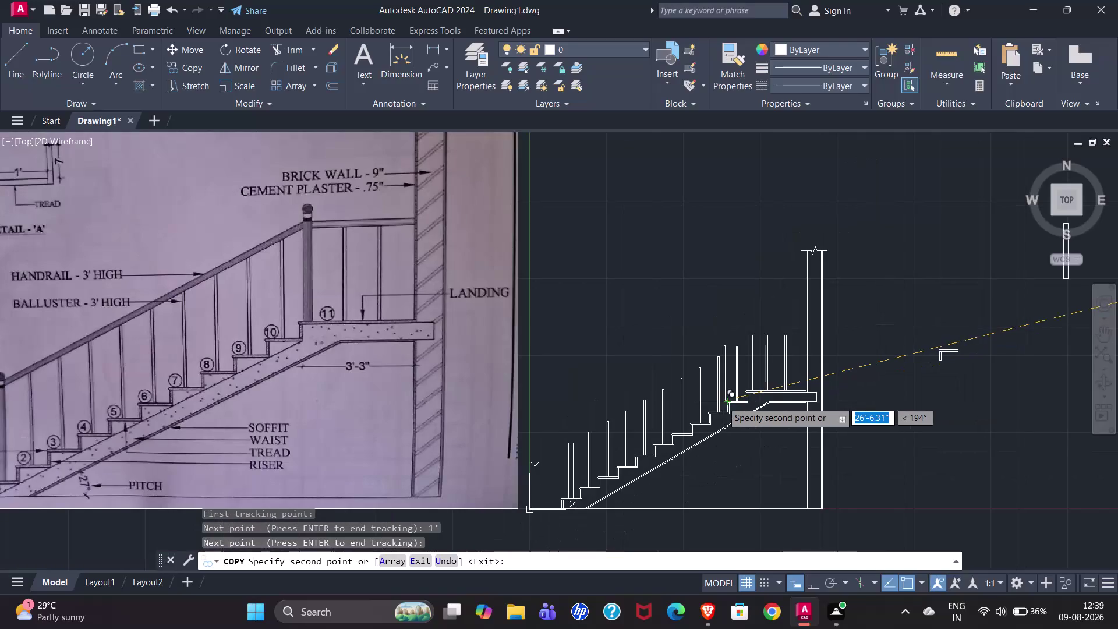
Cancel the unfinished copy and erase the first group of stray pieces right of the stairs.
key(Escape)
scroll(down, 3)
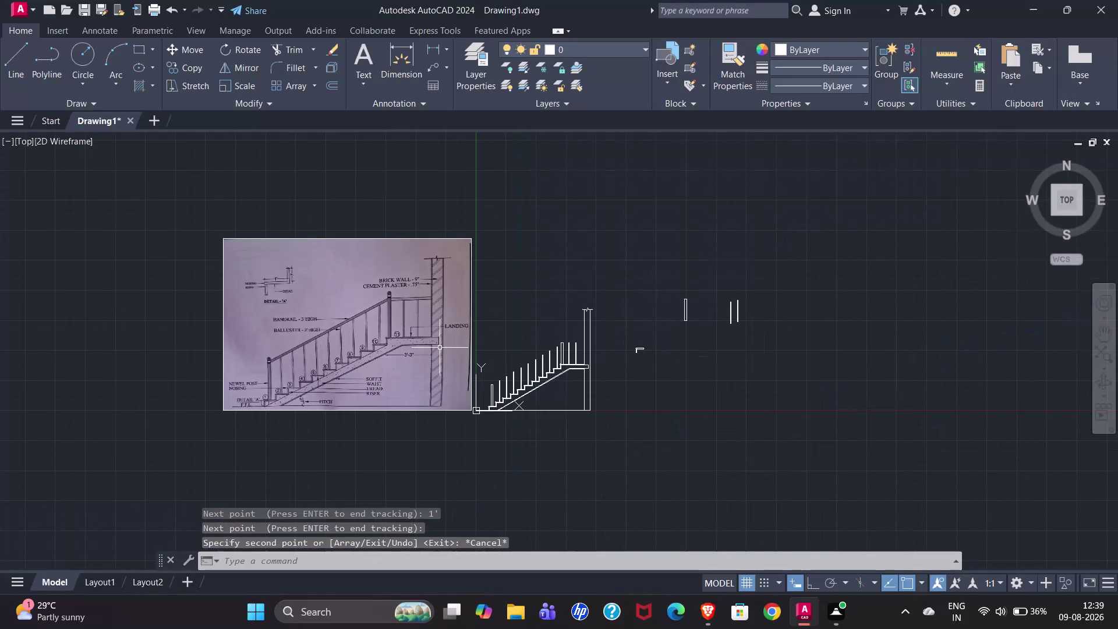
click(654, 244)
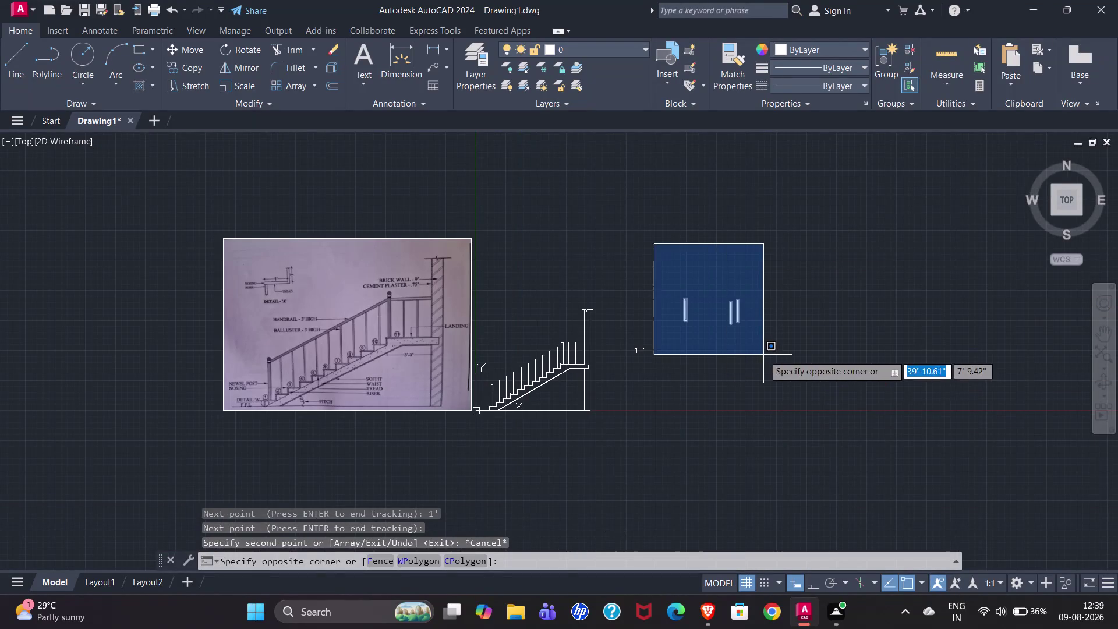
click(765, 361)
key(Delete)
Window-select and erase the remaining leftover objects beside the staircase.
click(627, 340)
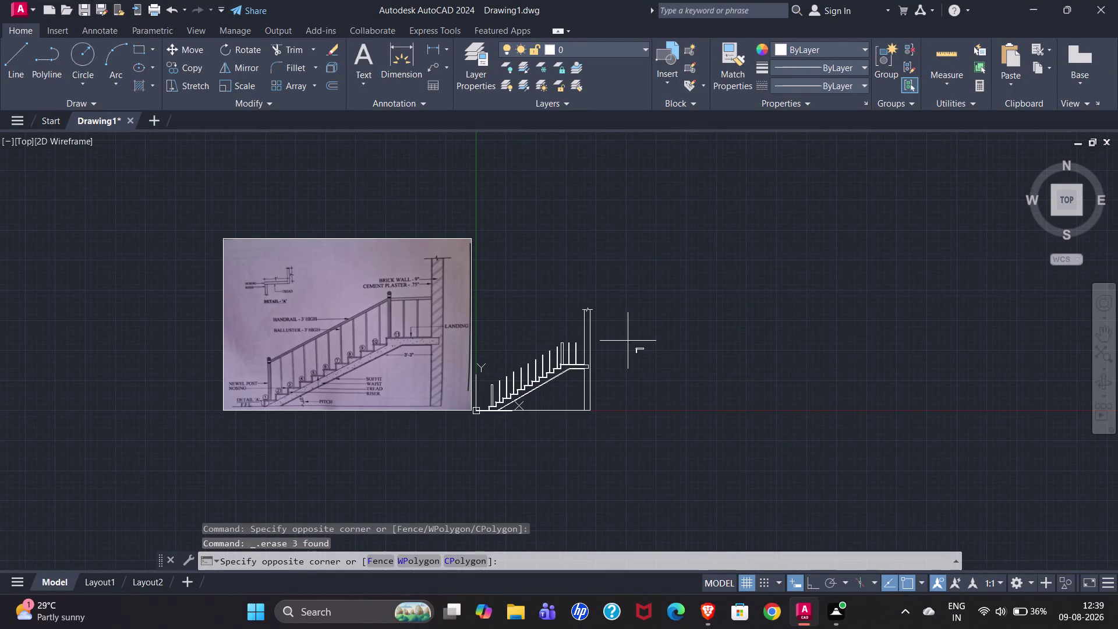
click(657, 369)
key(Delete)
scroll(up, 3)
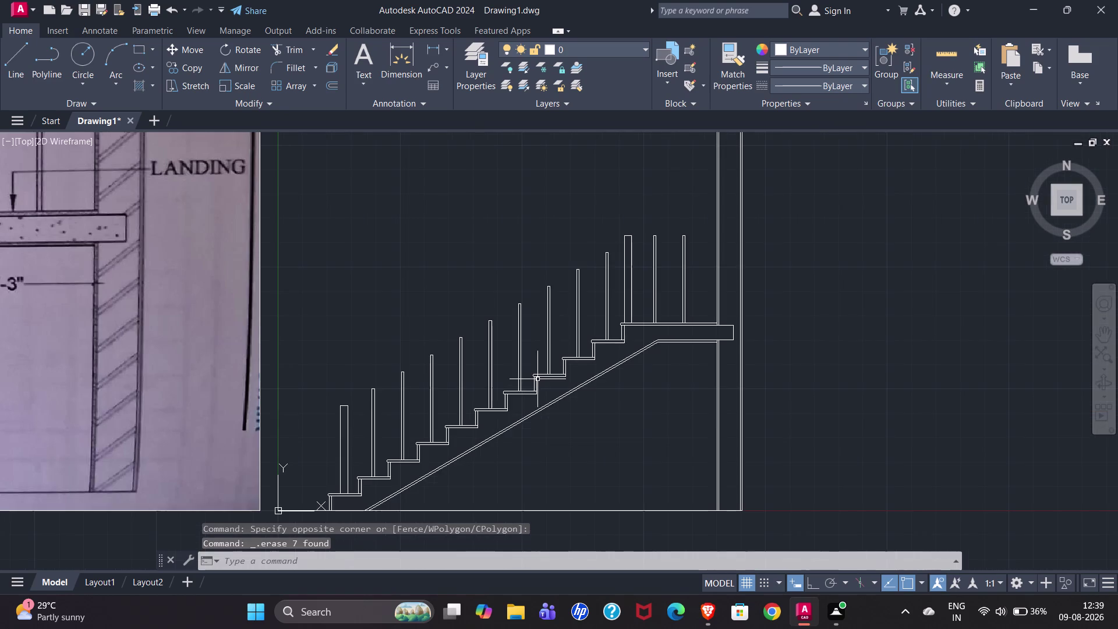
scroll(down, 3)
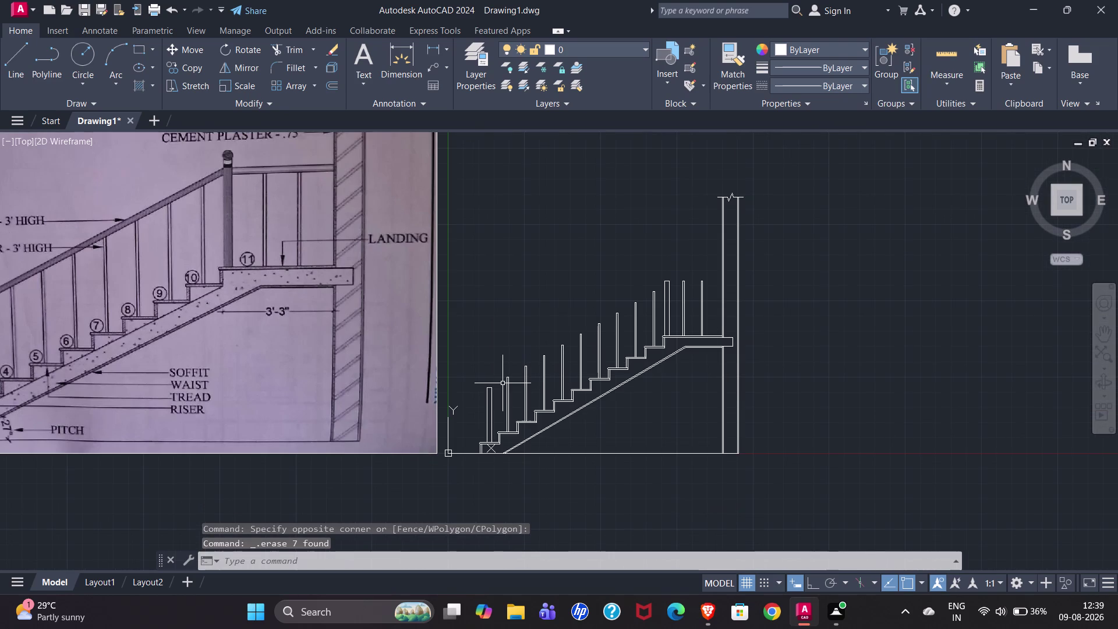
scroll(down, 3)
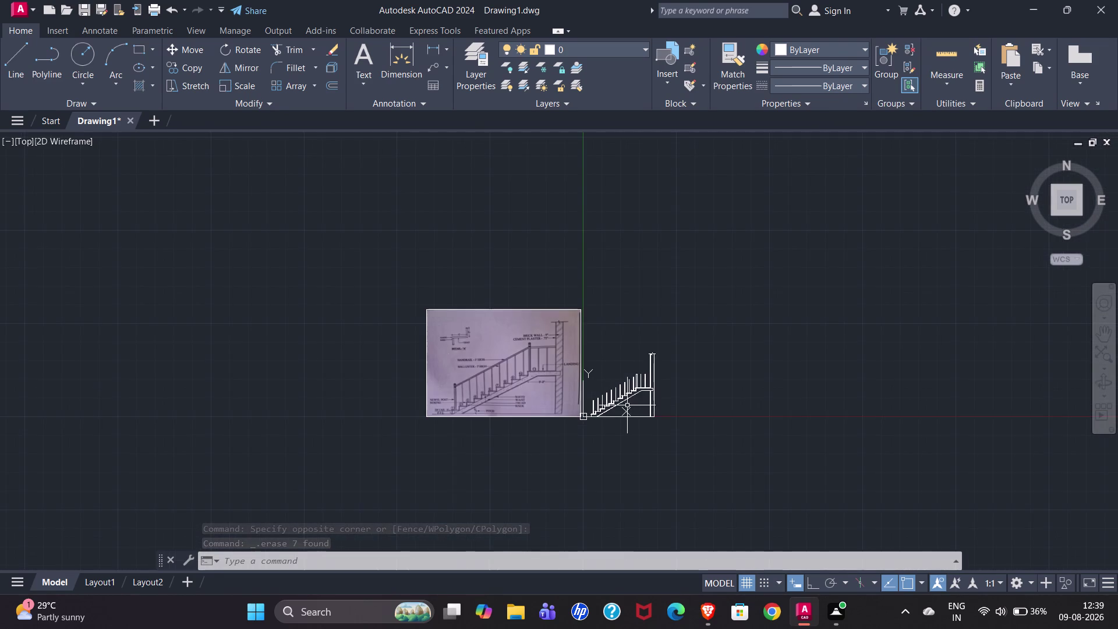
scroll(up, 3)
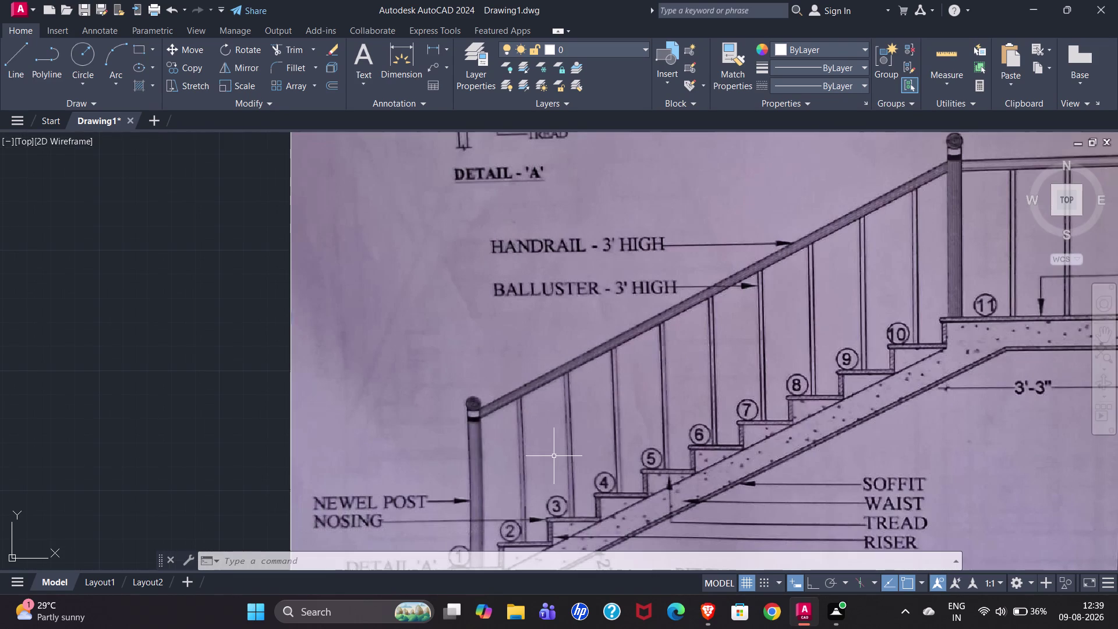
Start the Polyline command from the Draw panel.
click(40, 63)
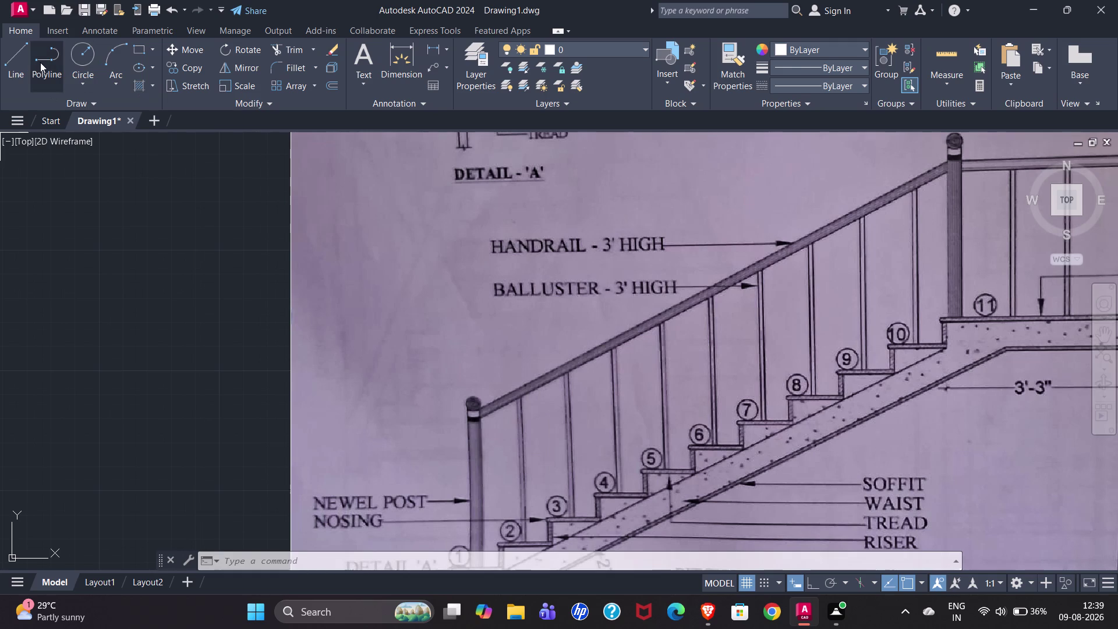
scroll(down, 3)
scroll(down, 3)
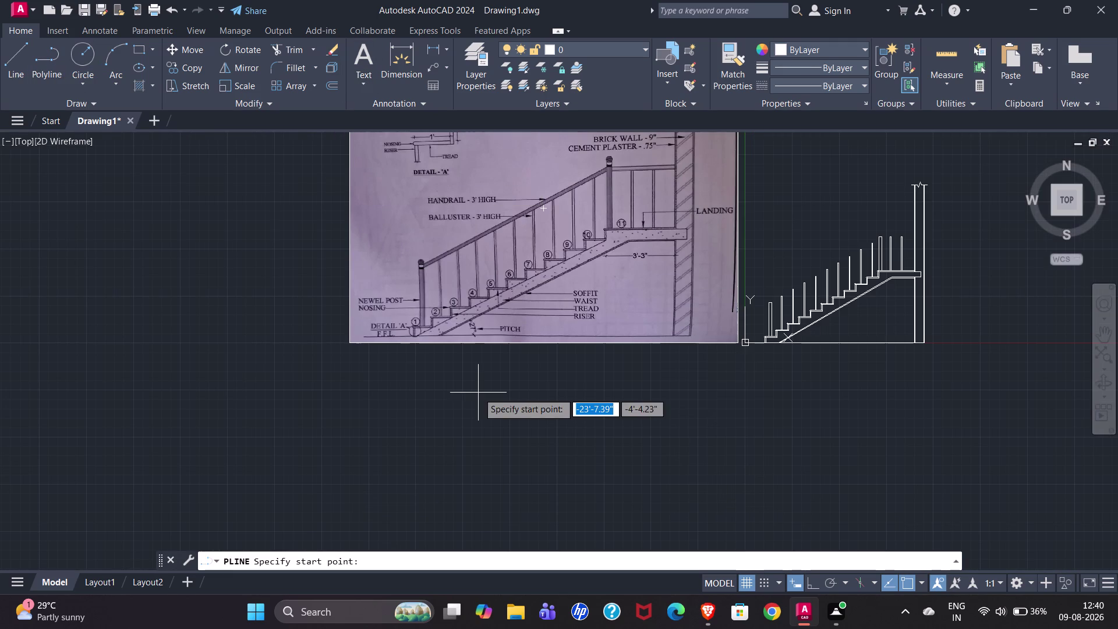
Cancel the stray dimension command and start DIMANGULAR by typing DAN.
scroll(down, 3)
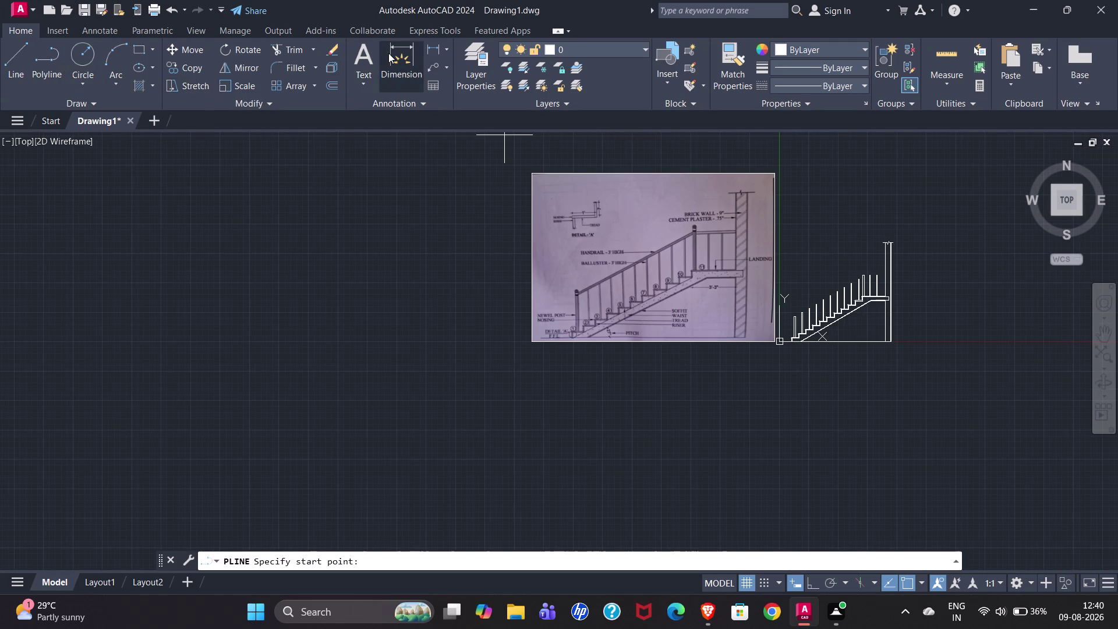
click(388, 53)
key(Escape)
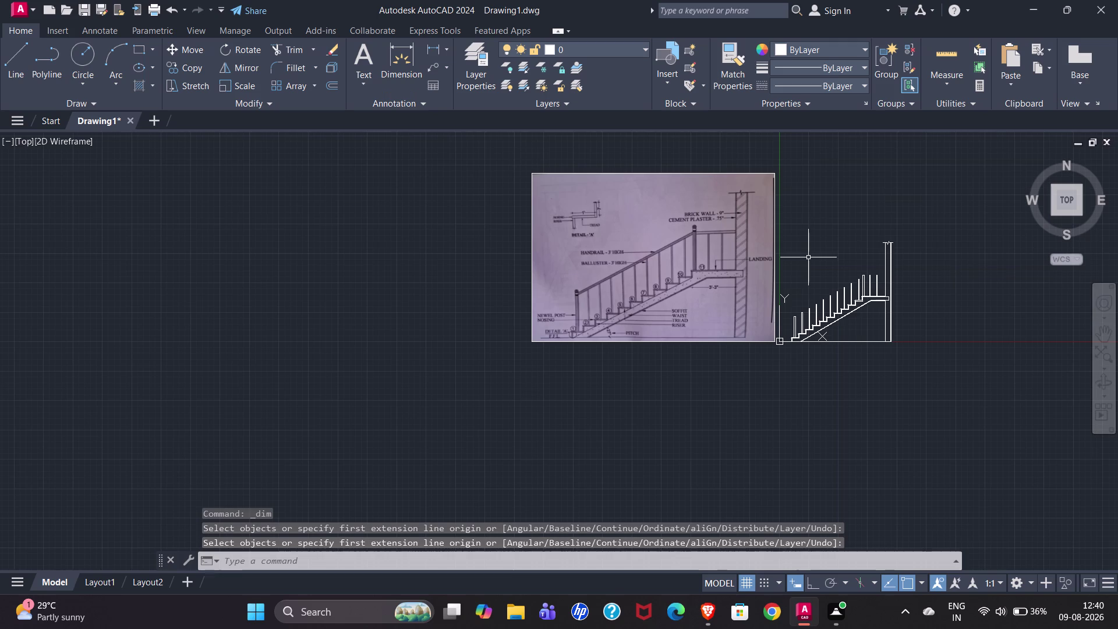
scroll(up, 3)
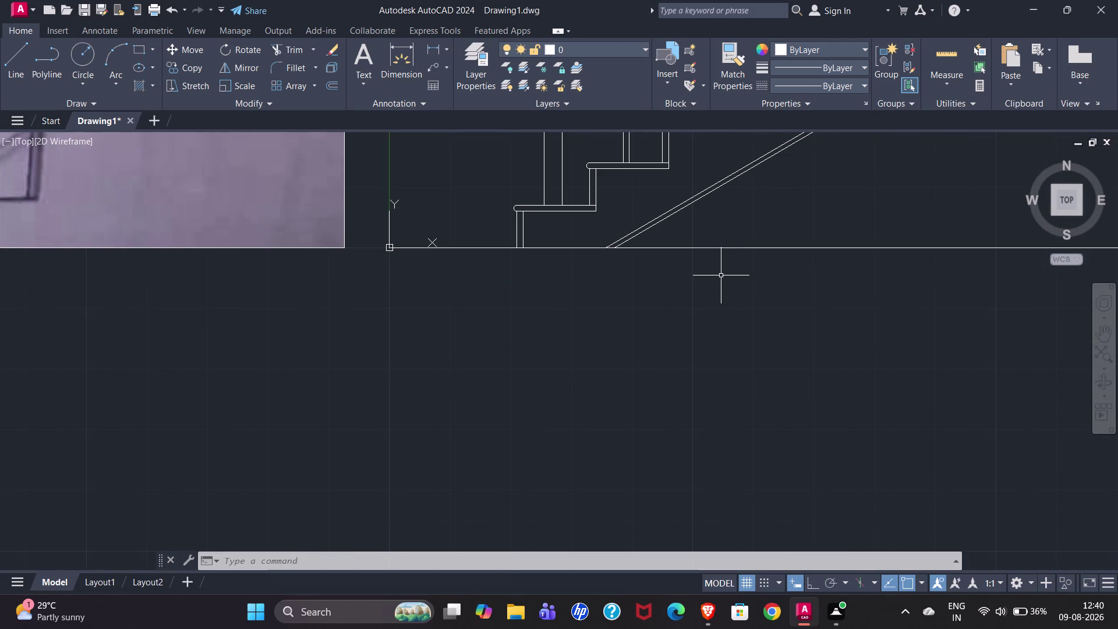
text(DAN)
key(Return)
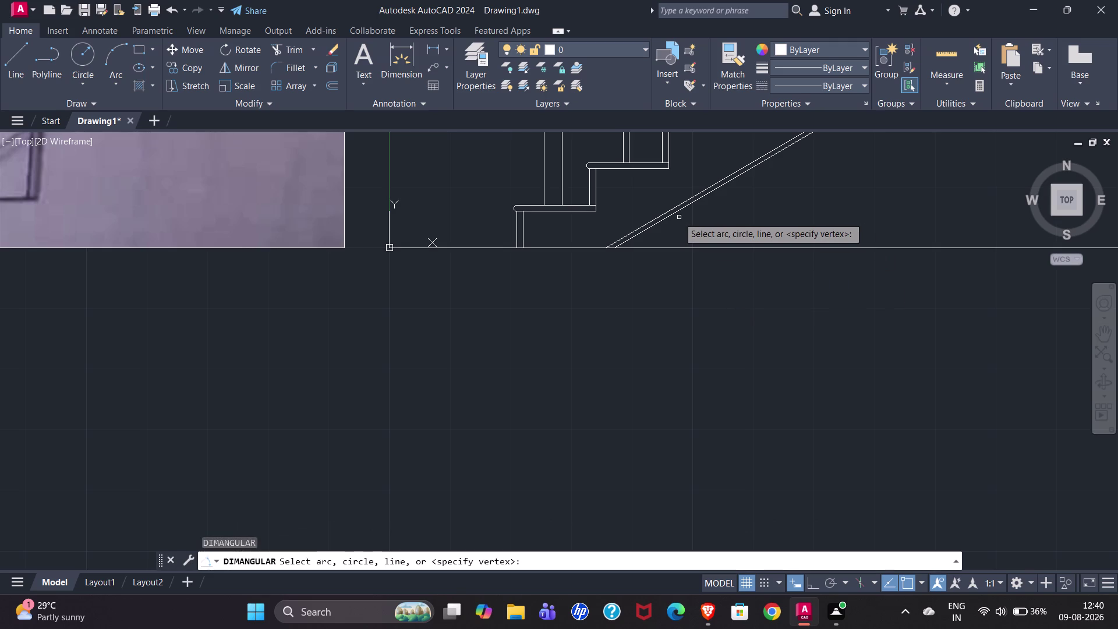
Pick the sloping soffit and floor lines and place the 30° angular dimension below the slope.
click(676, 213)
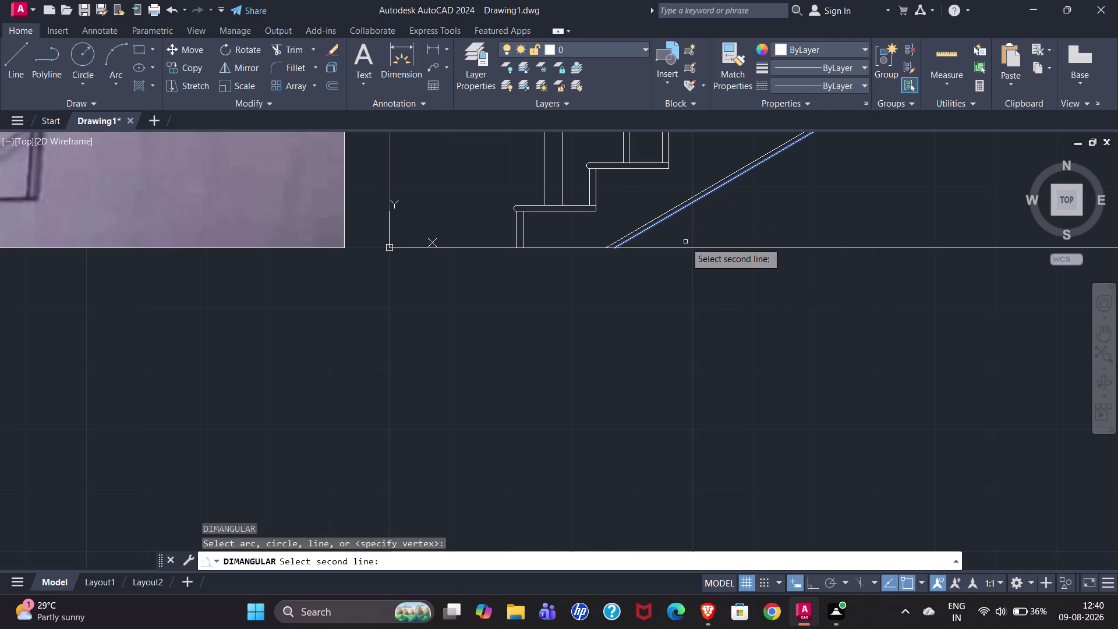
click(686, 249)
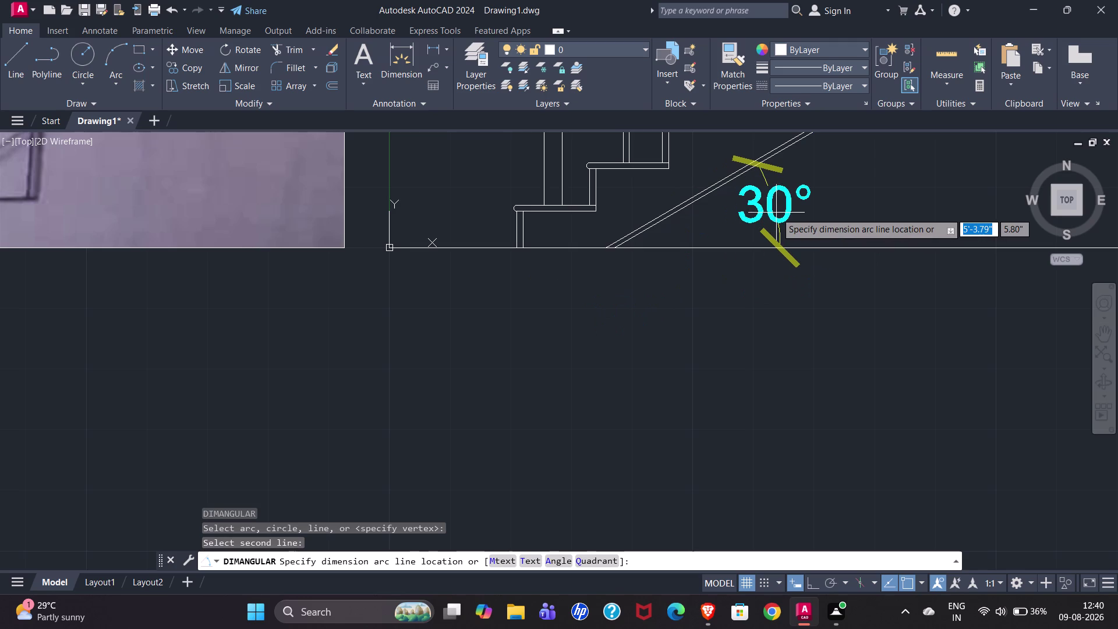
scroll(down, 3)
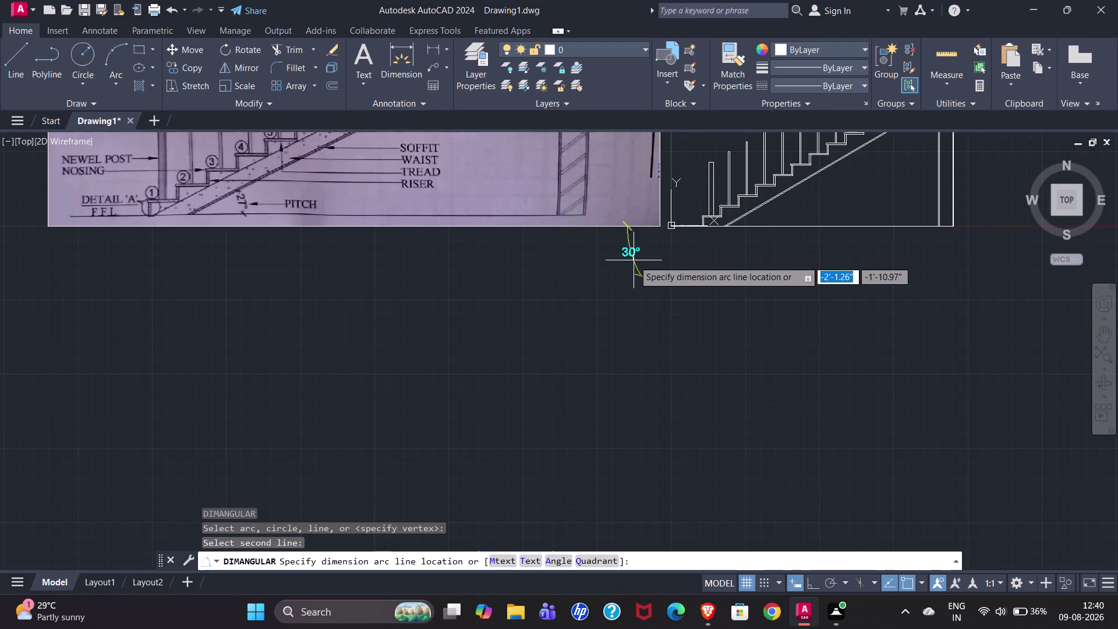
scroll(down, 3)
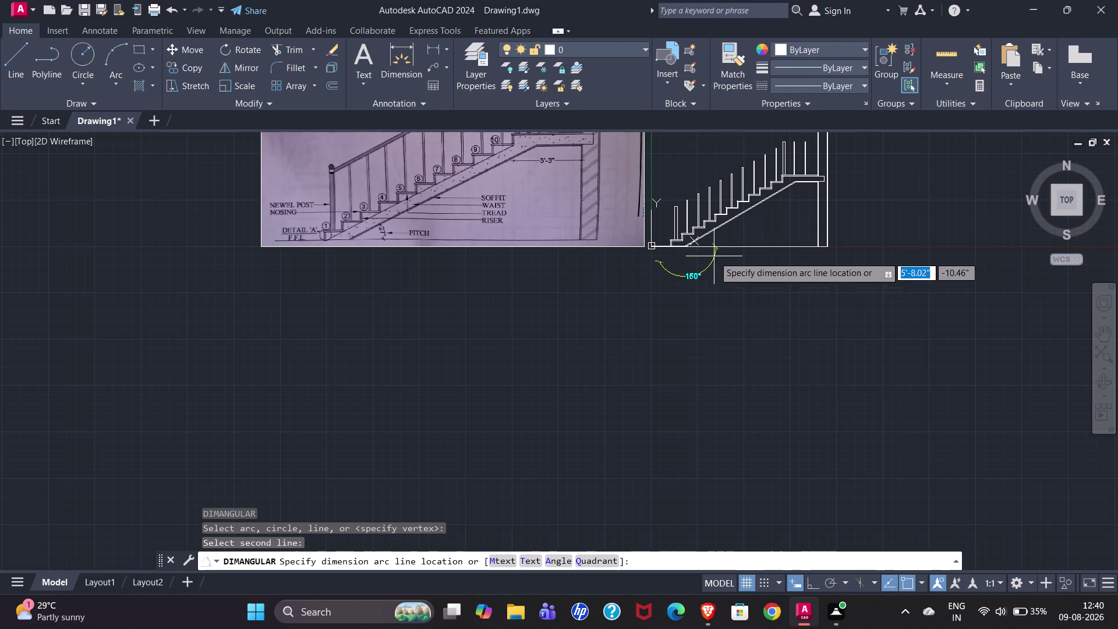
scroll(up, 3)
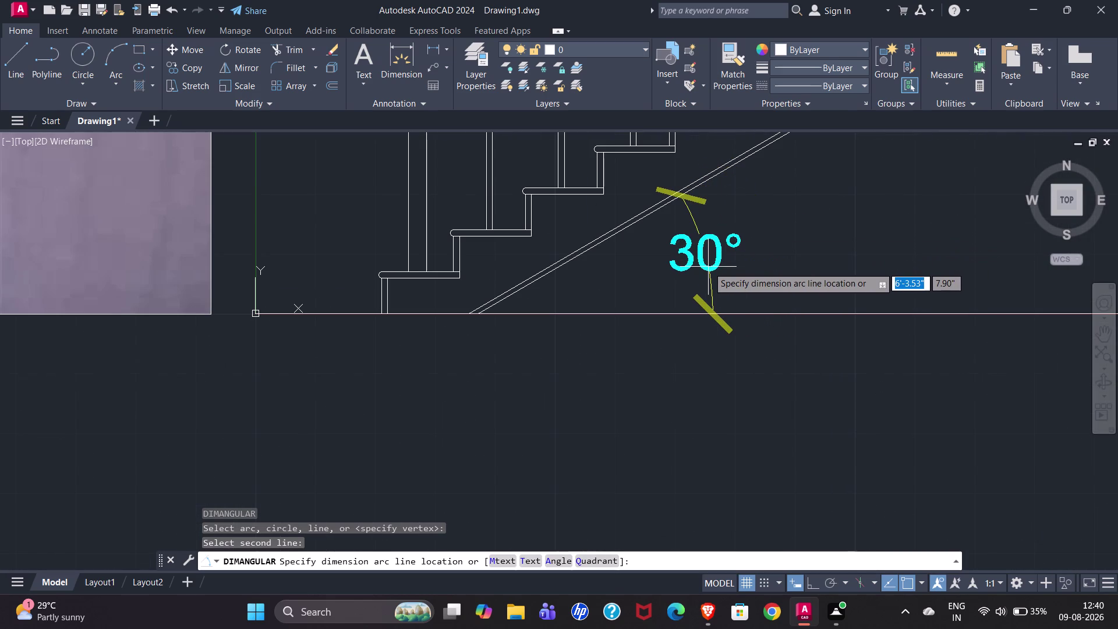
click(749, 252)
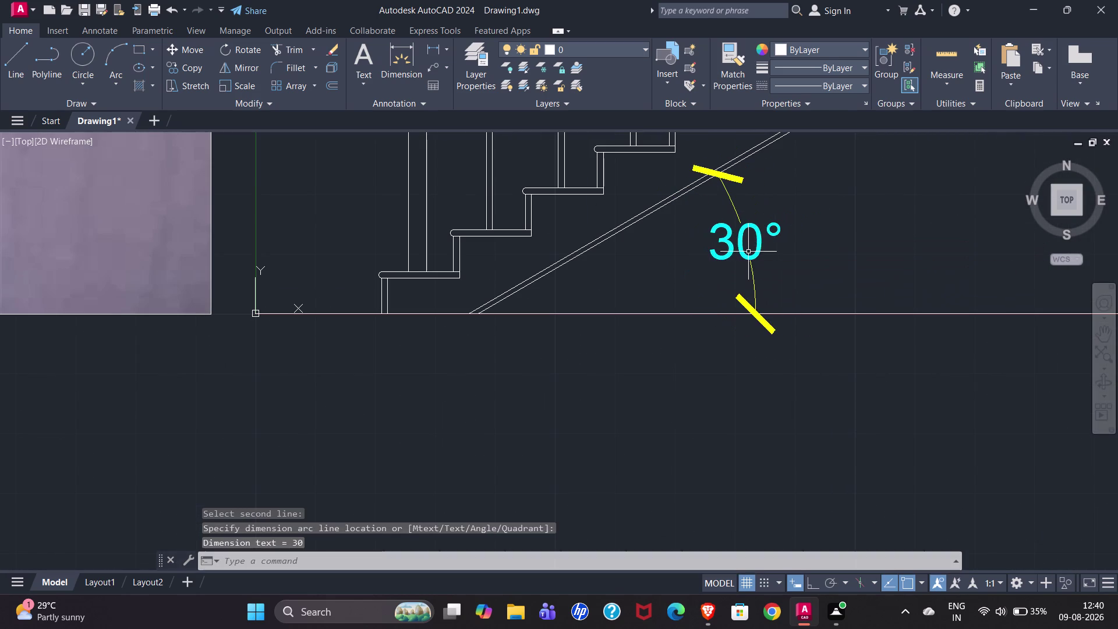
scroll(down, 3)
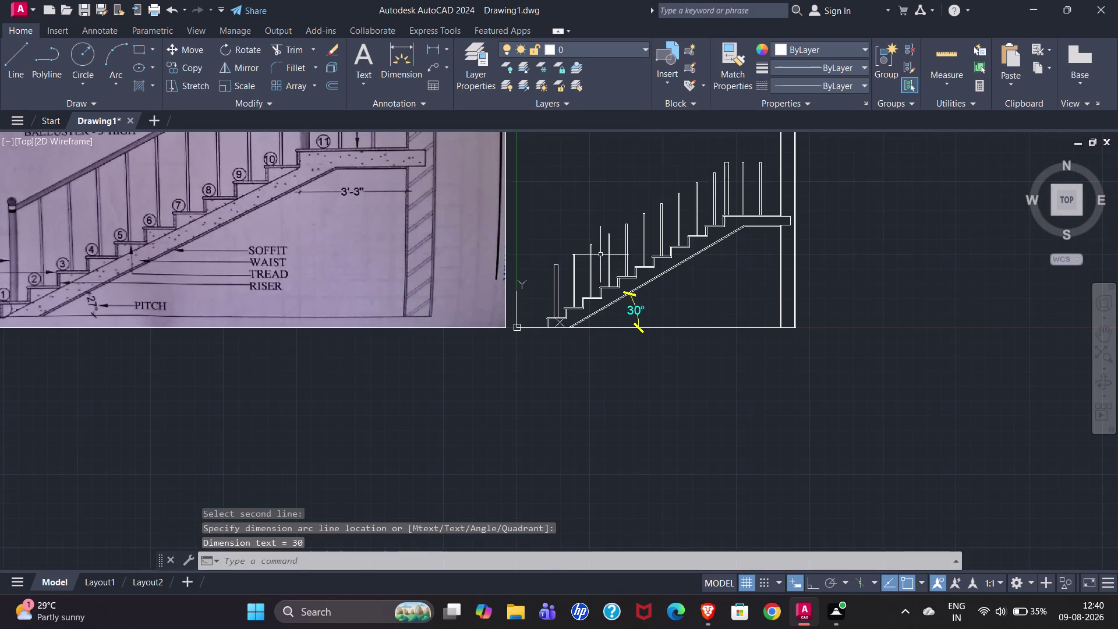
scroll(up, 3)
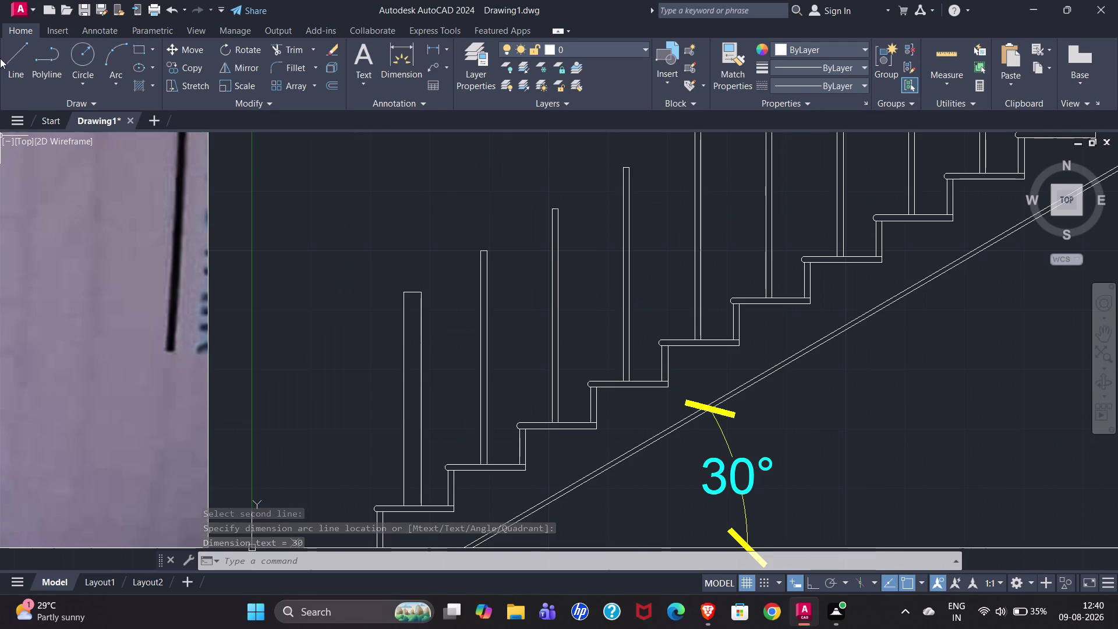
click(32, 60)
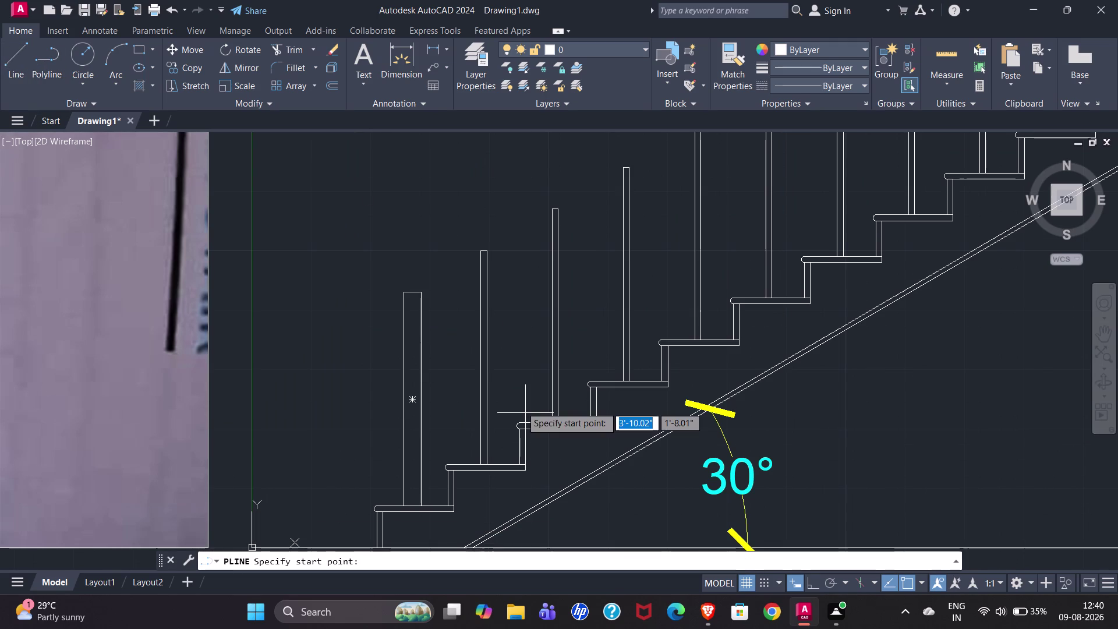
scroll(down, 3)
scroll(down, 3)
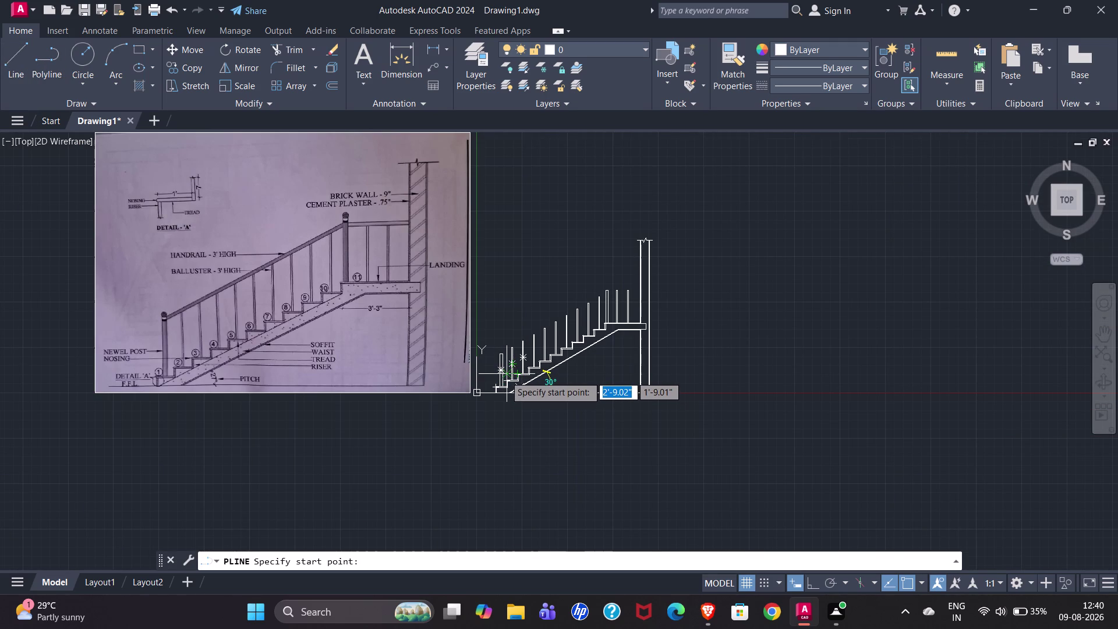
scroll(up, 3)
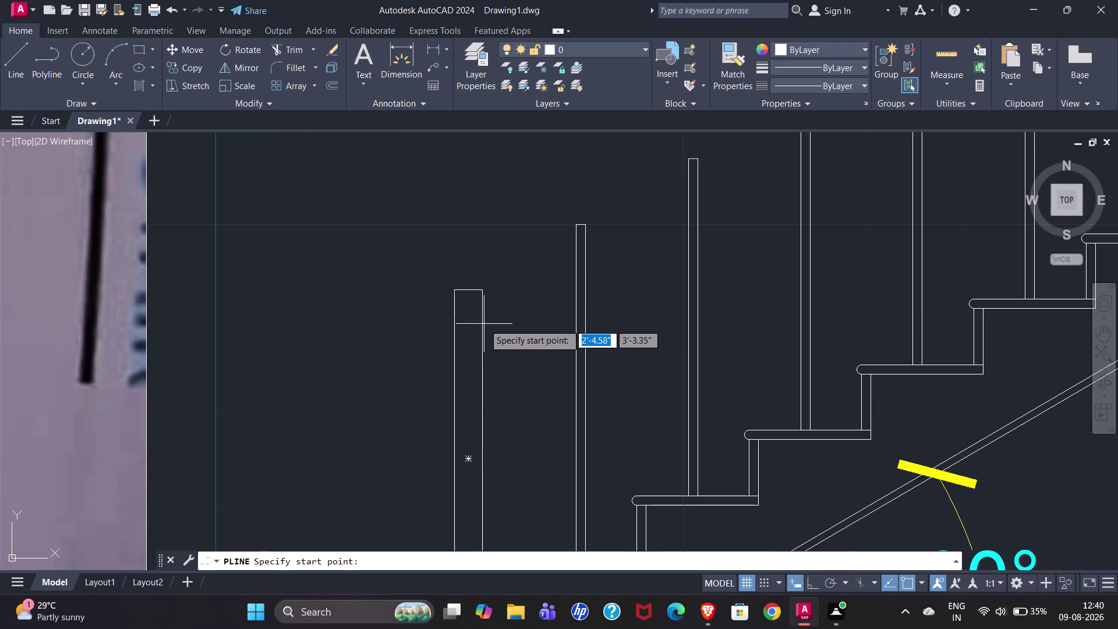
scroll(down, 3)
scroll(down, 3)
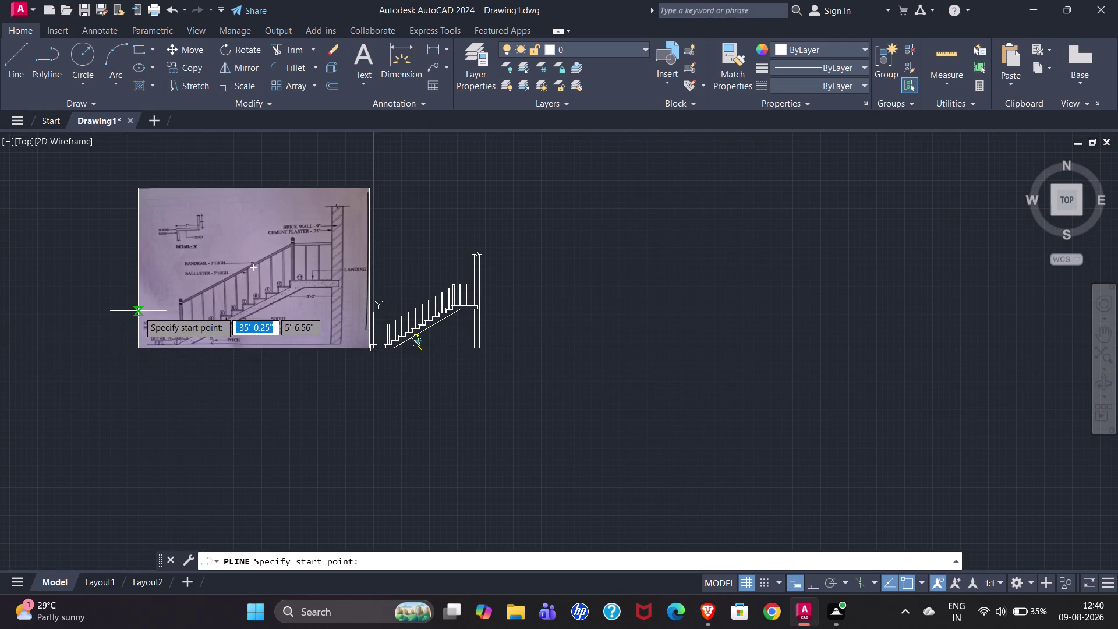
scroll(up, 3)
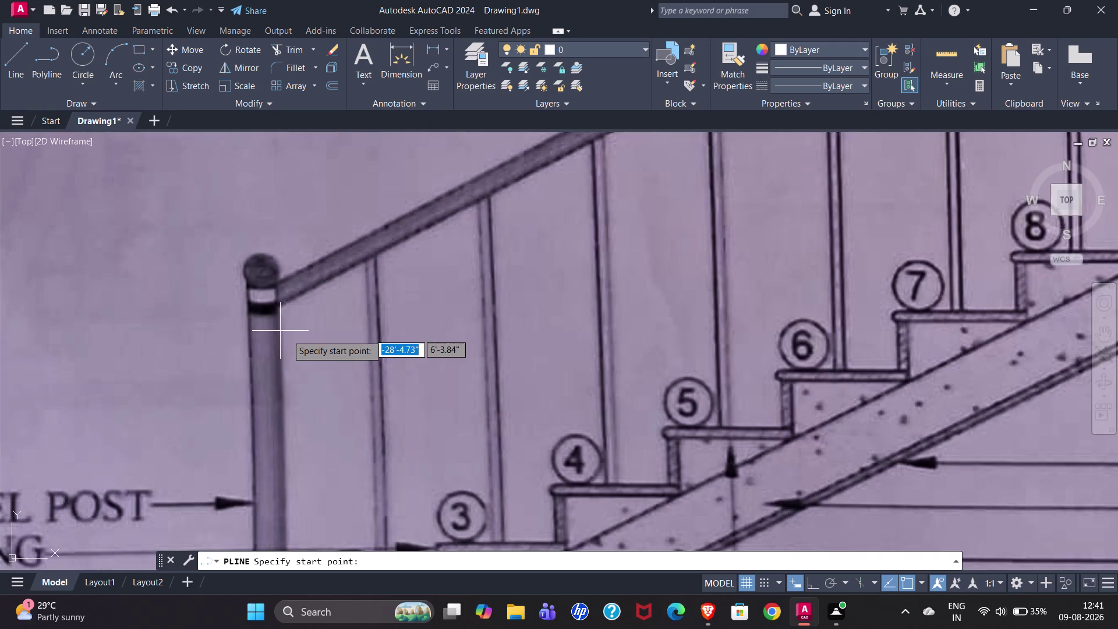
scroll(down, 3)
scroll(up, 3)
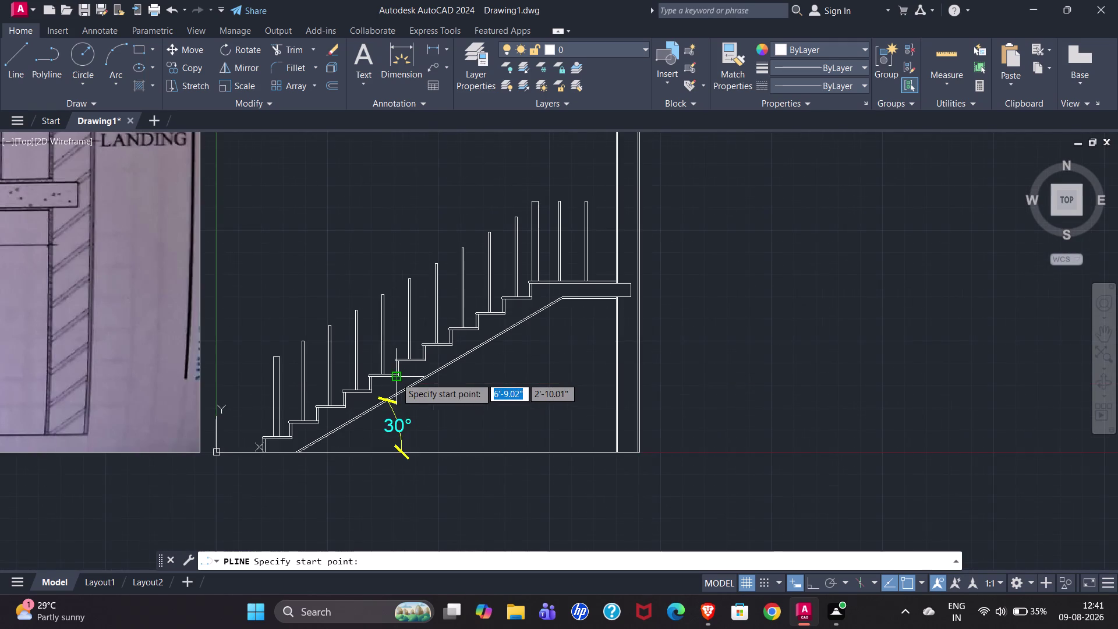
scroll(up, 3)
scroll(down, 3)
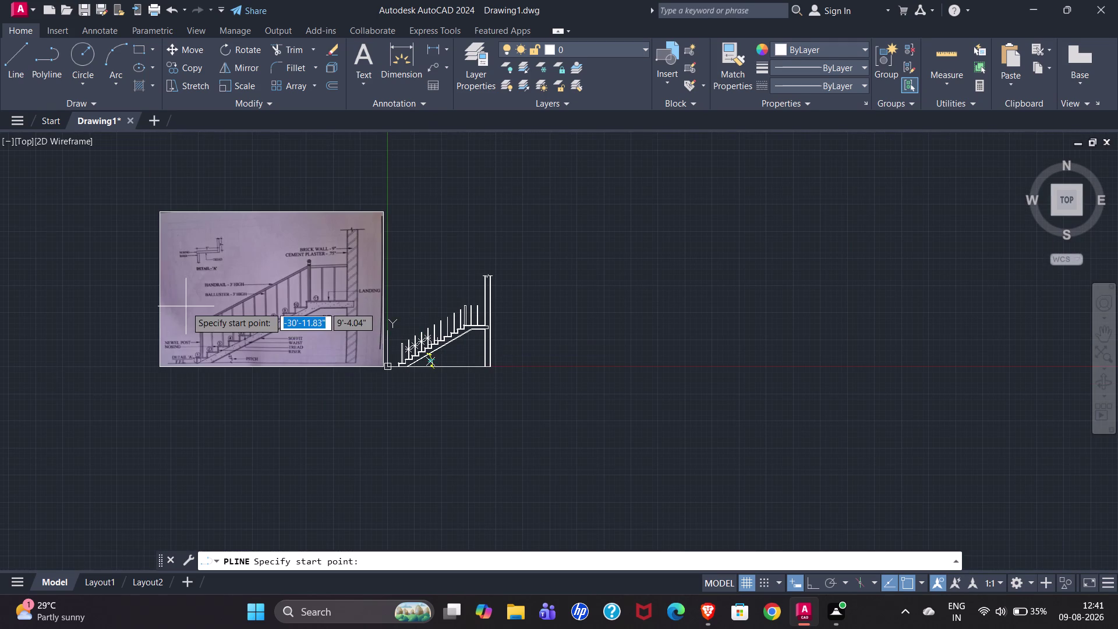
scroll(up, 3)
scroll(down, 3)
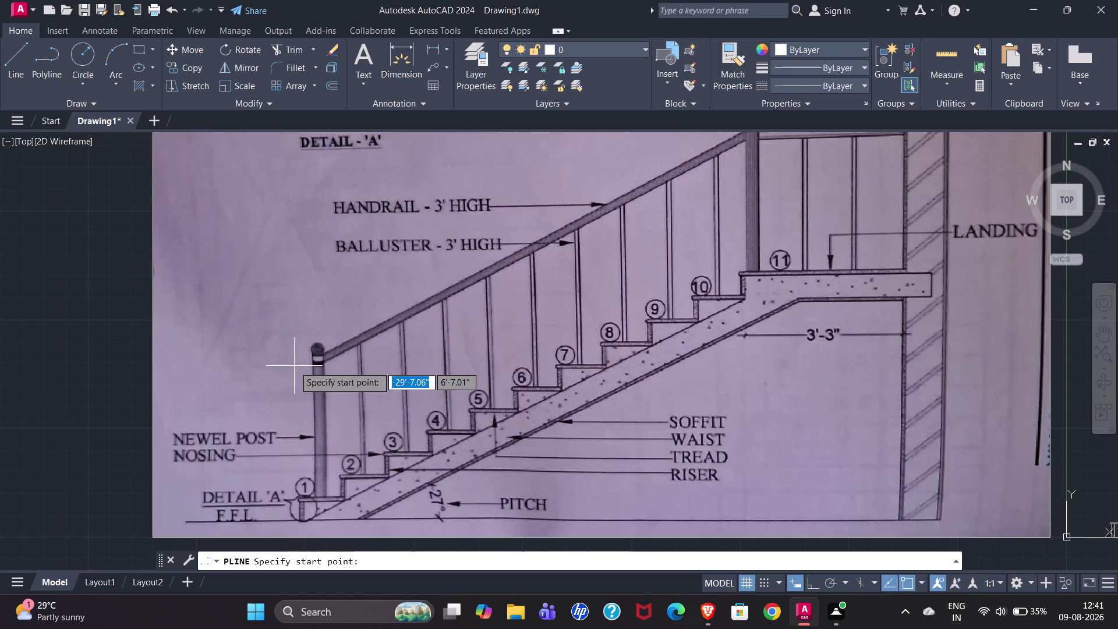
scroll(down, 3)
scroll(up, 3)
scroll(down, 3)
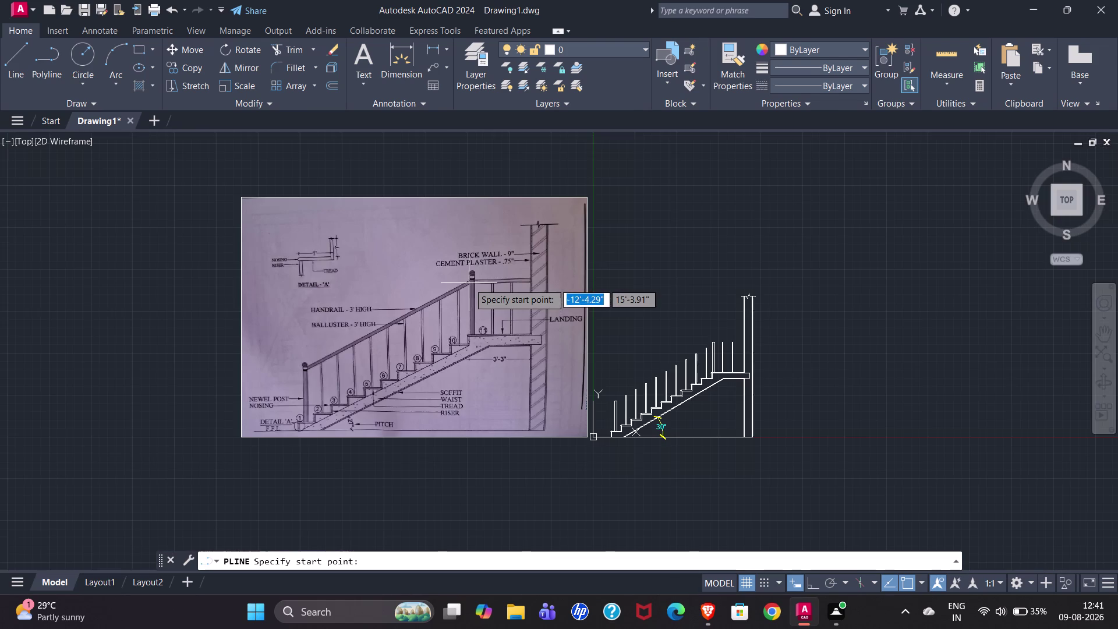
scroll(up, 3)
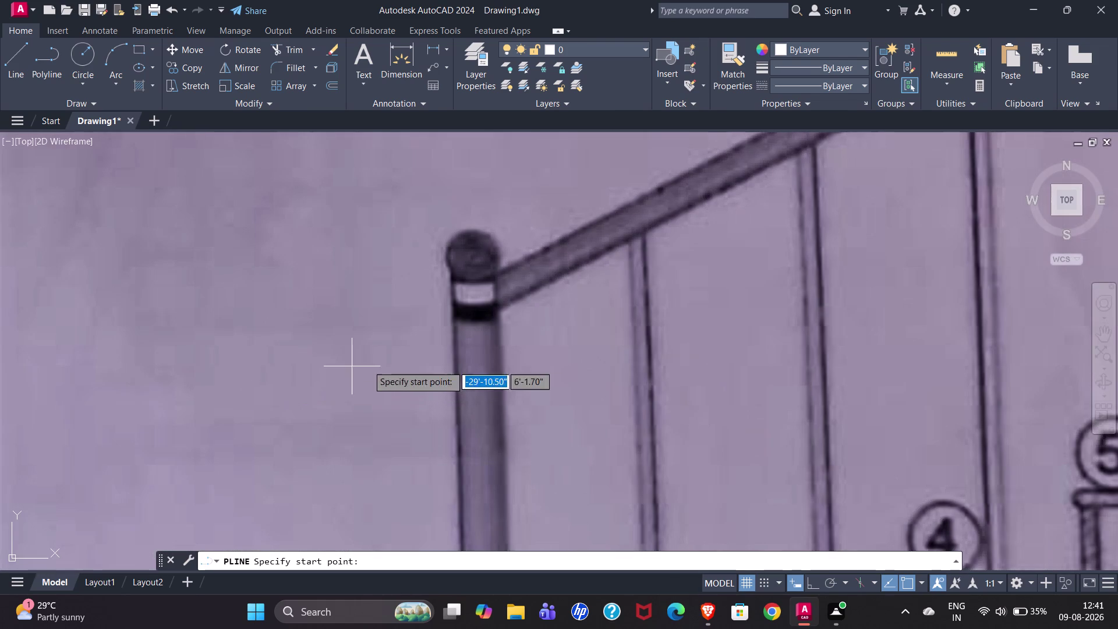
scroll(down, 3)
scroll(up, 3)
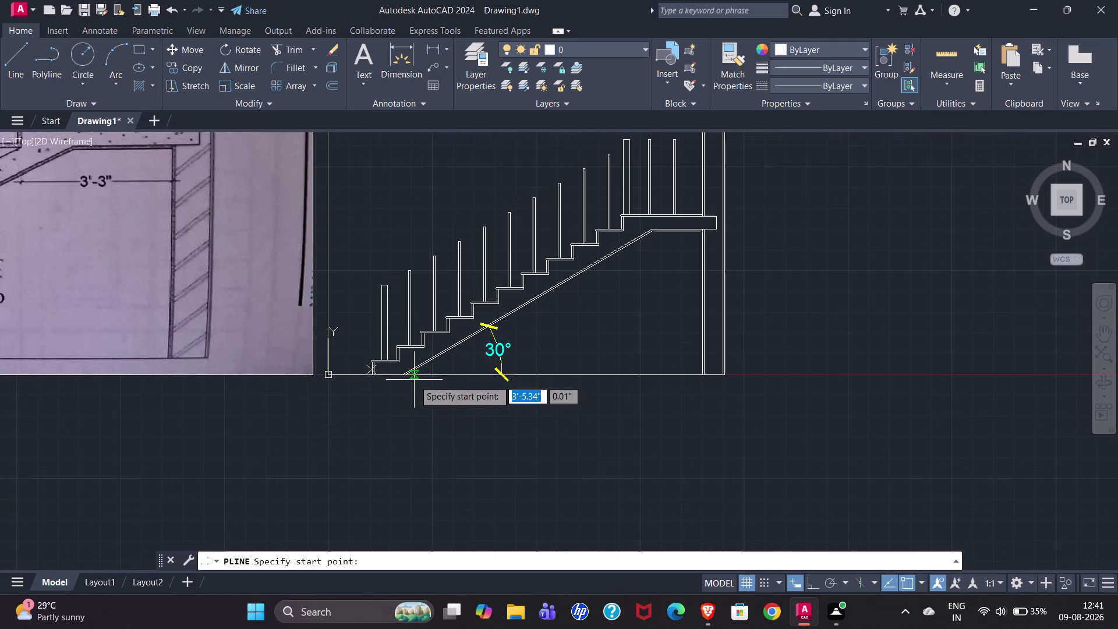
scroll(up, 3)
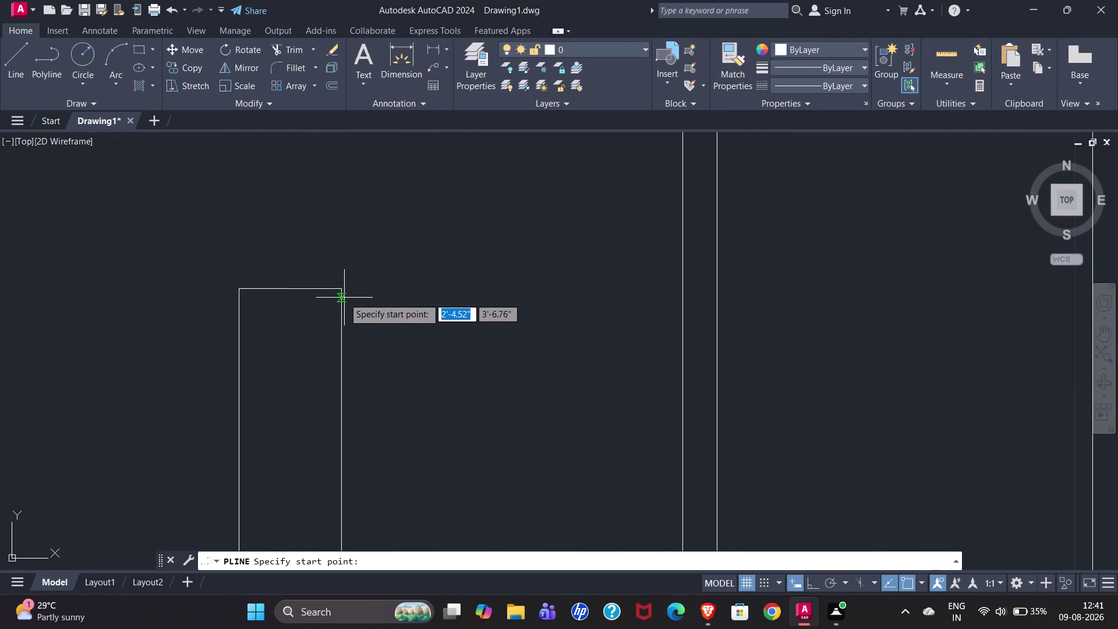
Draw a polyline from the newel post top to the landing post top, then level to the wall.
click(340, 289)
scroll(down, 3)
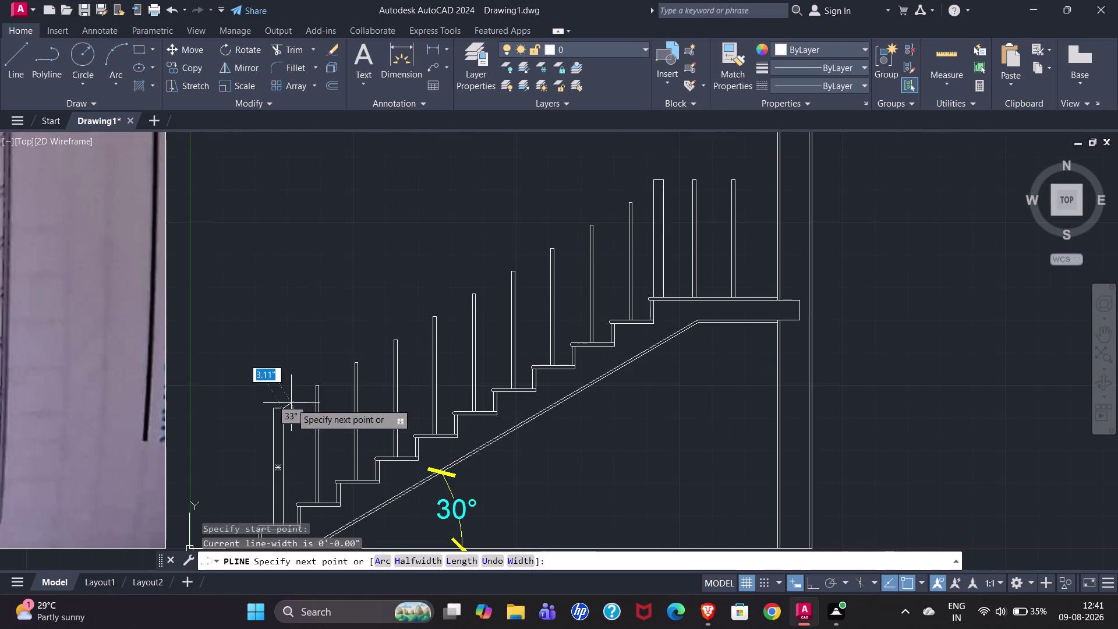
scroll(down, 3)
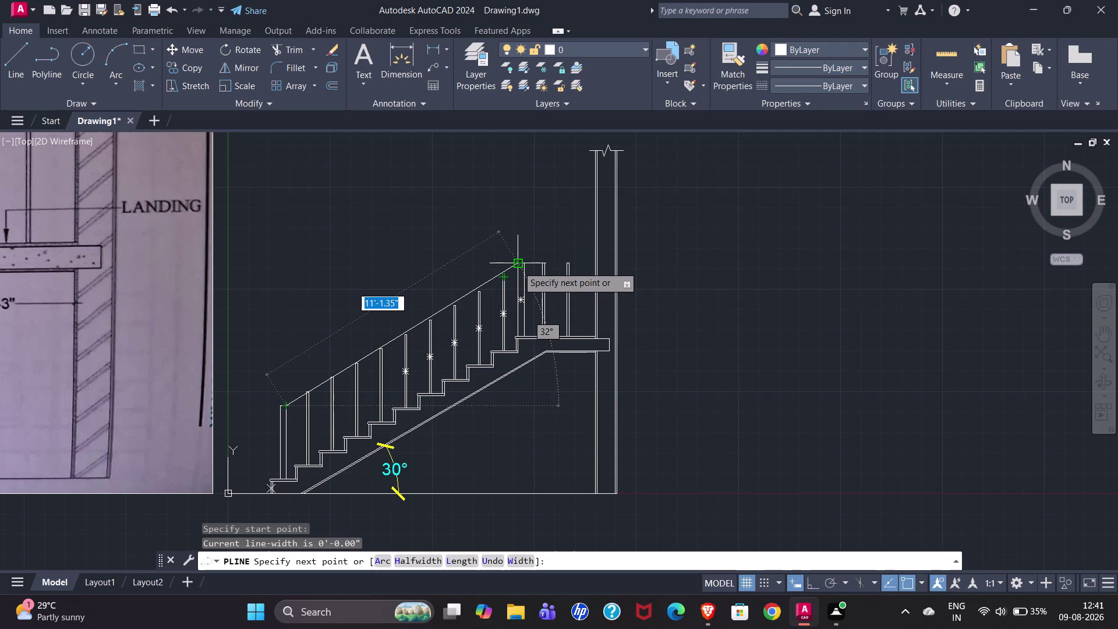
scroll(up, 3)
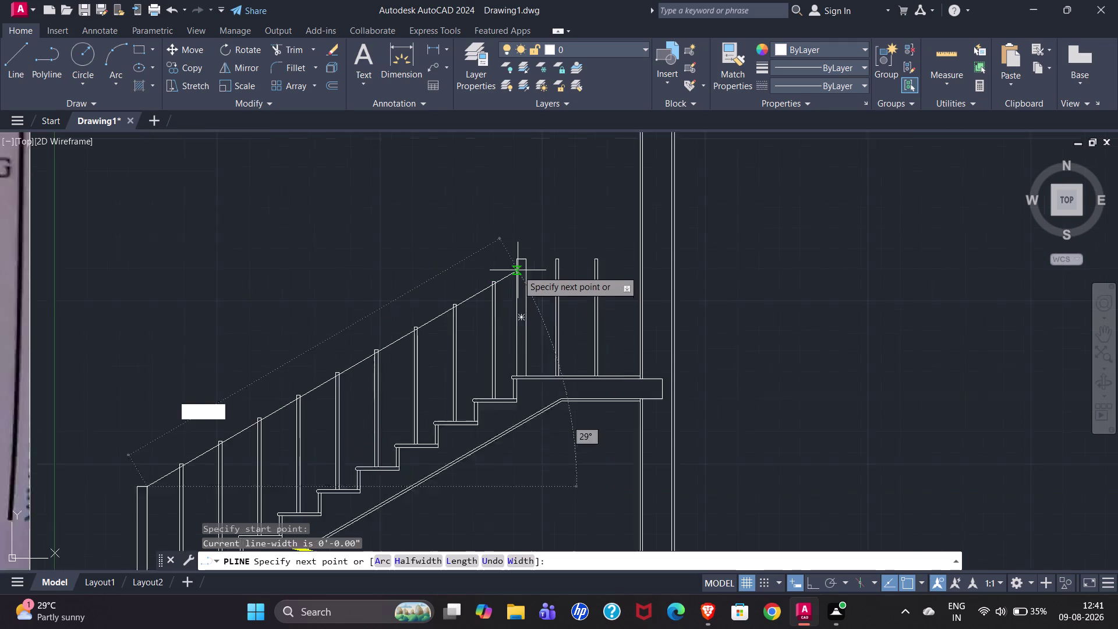
scroll(up, 3)
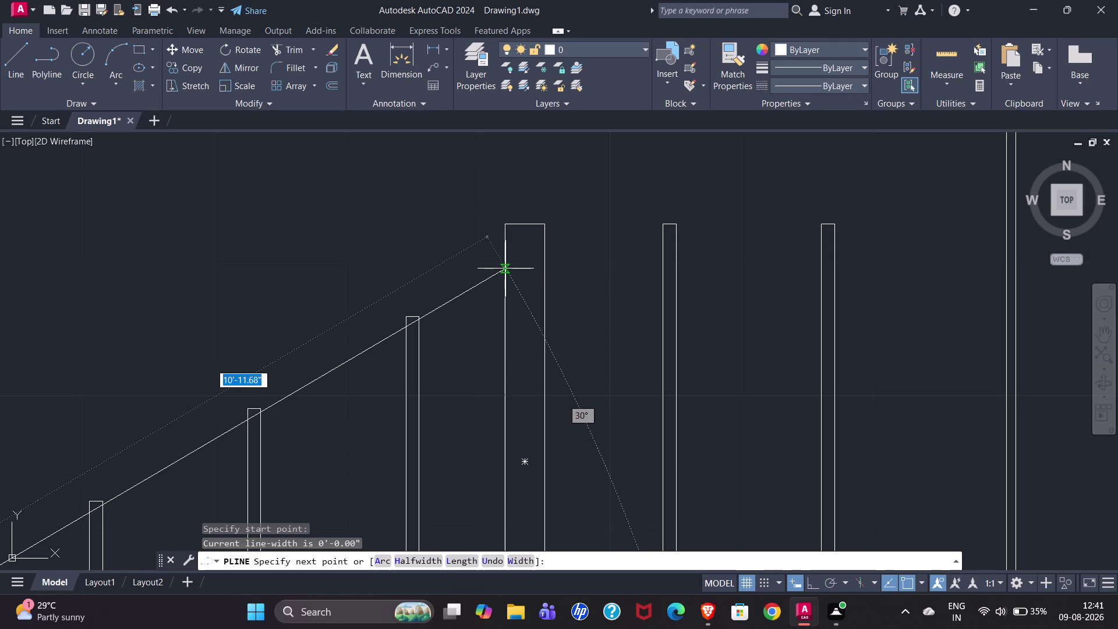
click(505, 268)
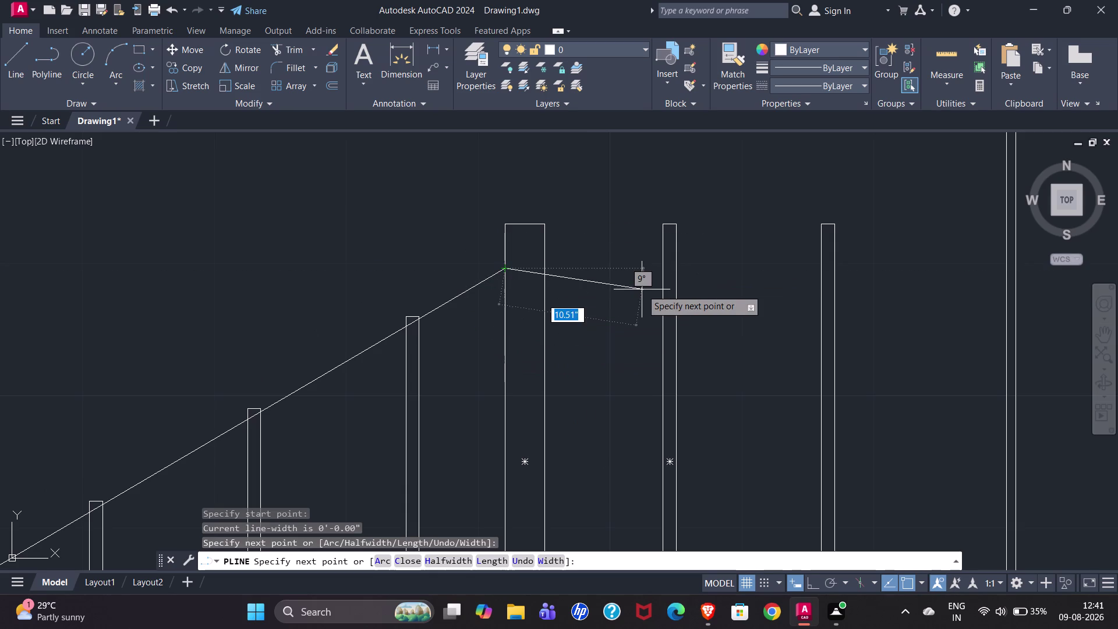
scroll(down, 3)
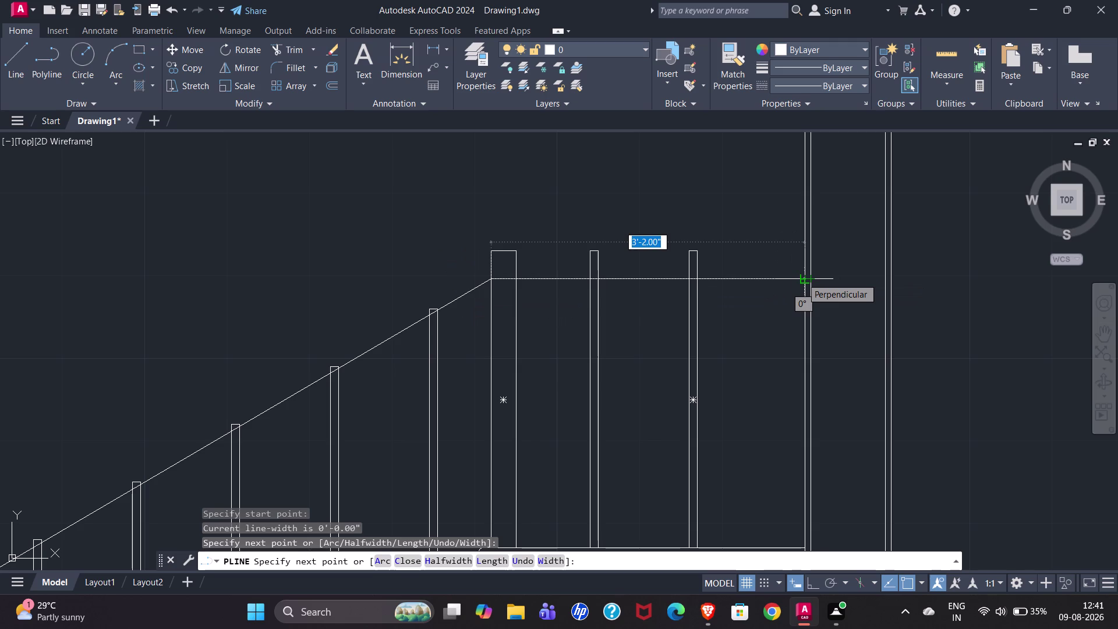
scroll(down, 3)
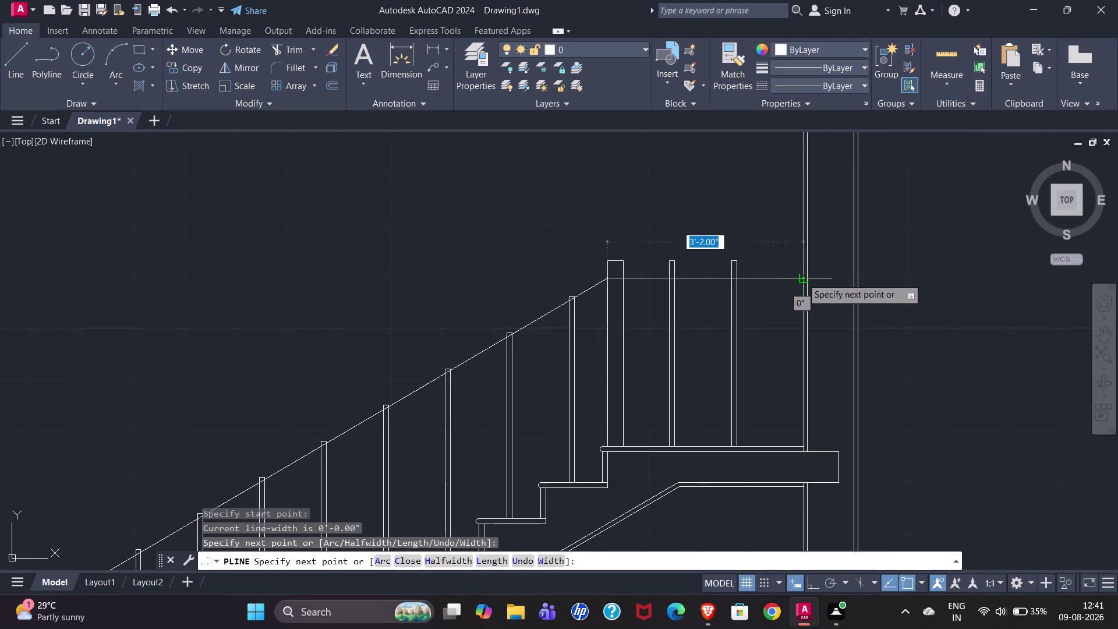
scroll(up, 3)
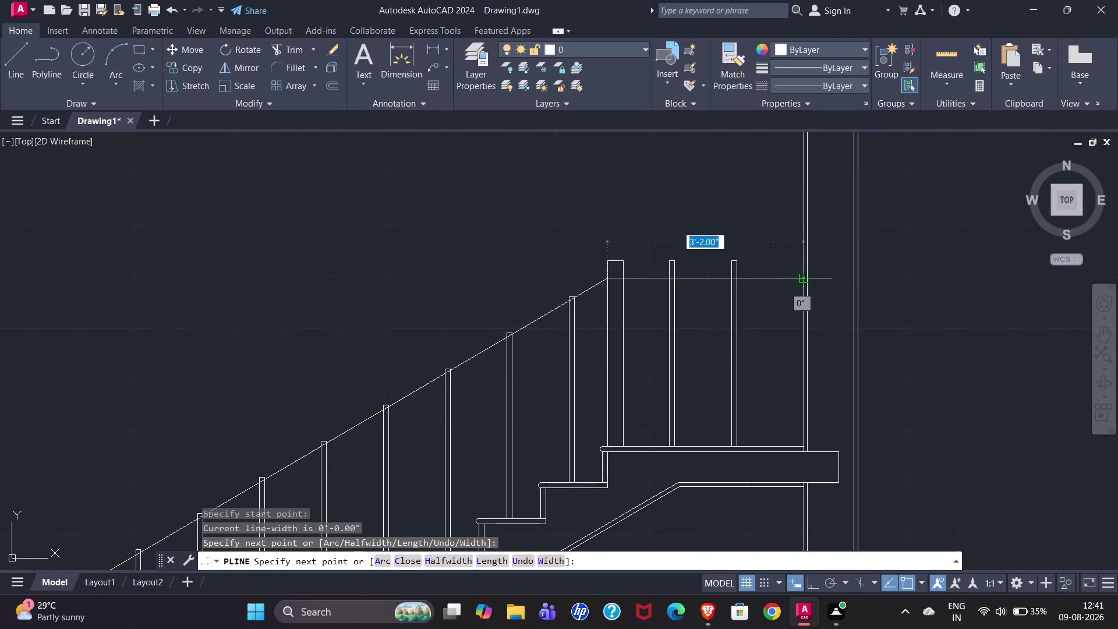
scroll(up, 3)
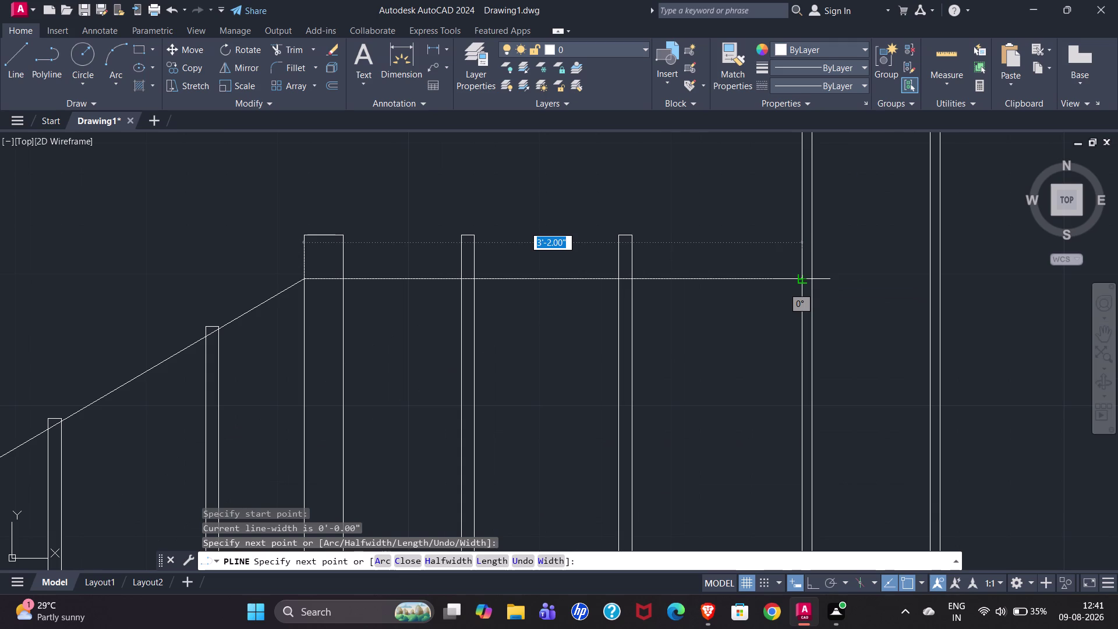
click(802, 276)
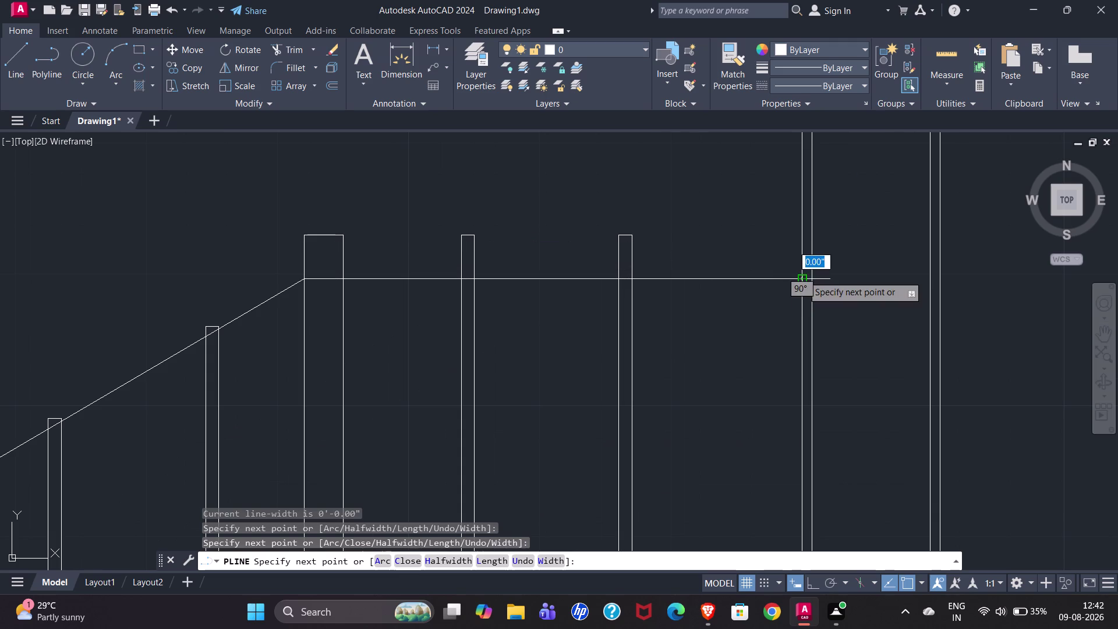
scroll(down, 3)
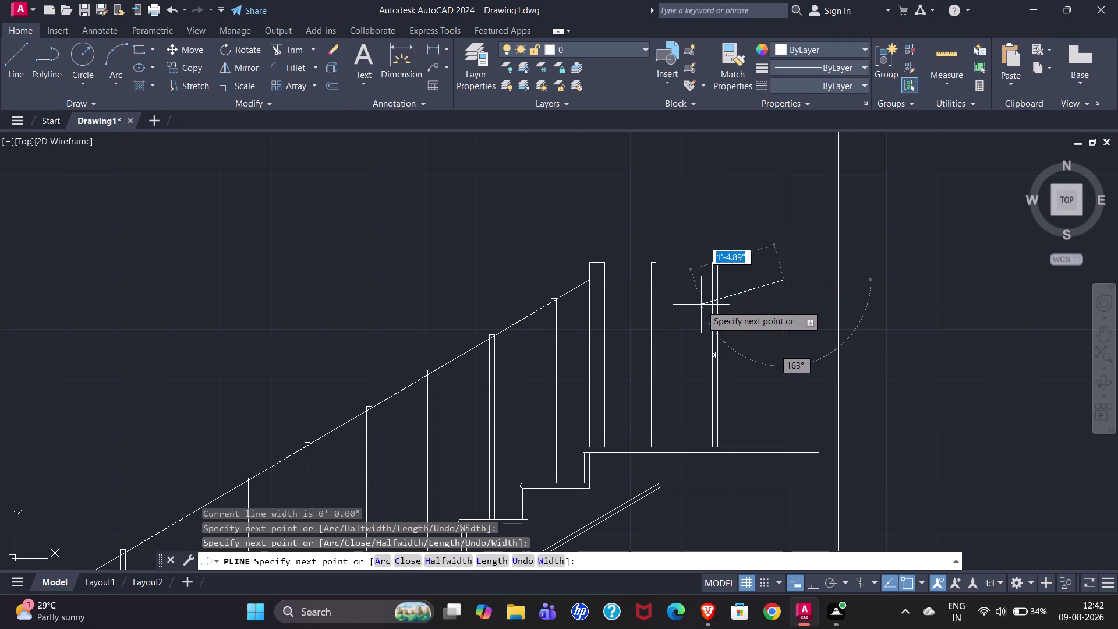
key(Escape)
click(669, 281)
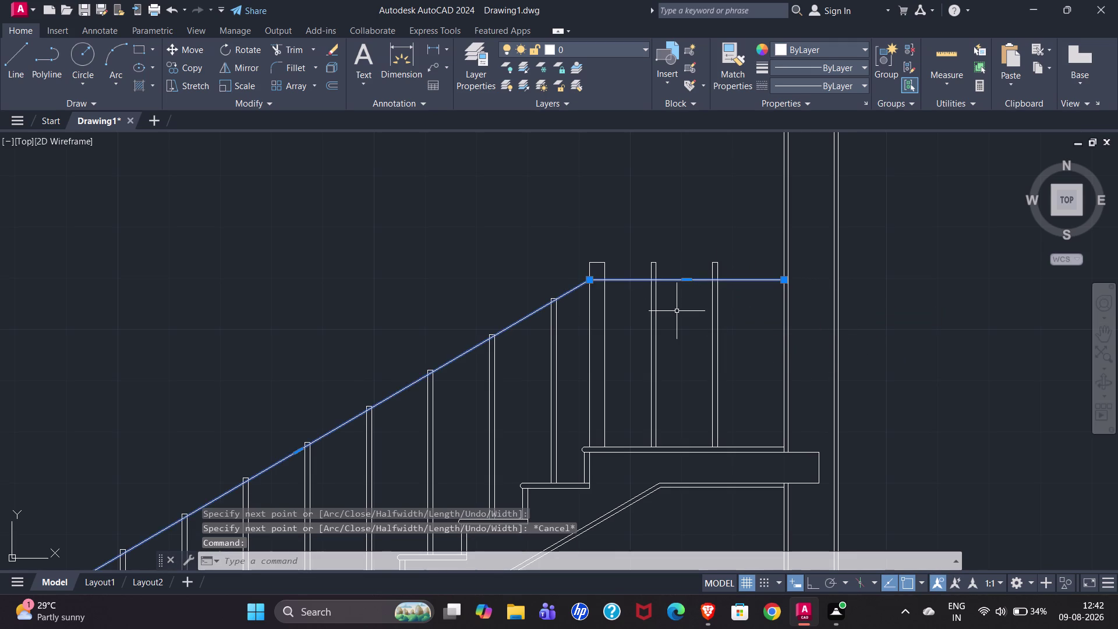
Offset the handrail polyline 2" downward to give the handrail thickness.
key(o)
key(Return)
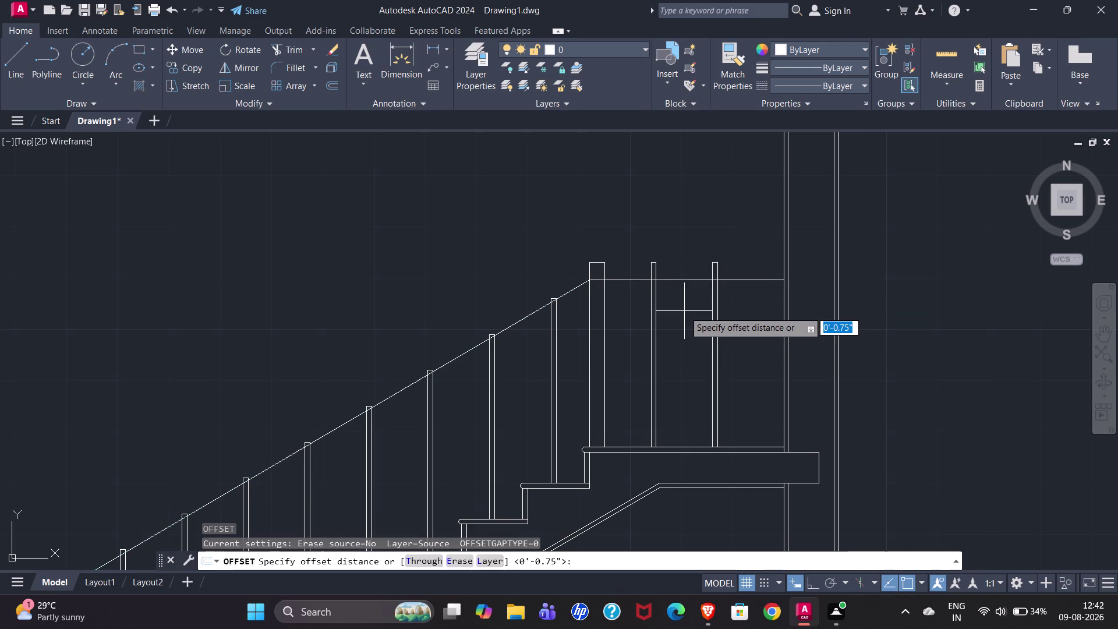
text(2")
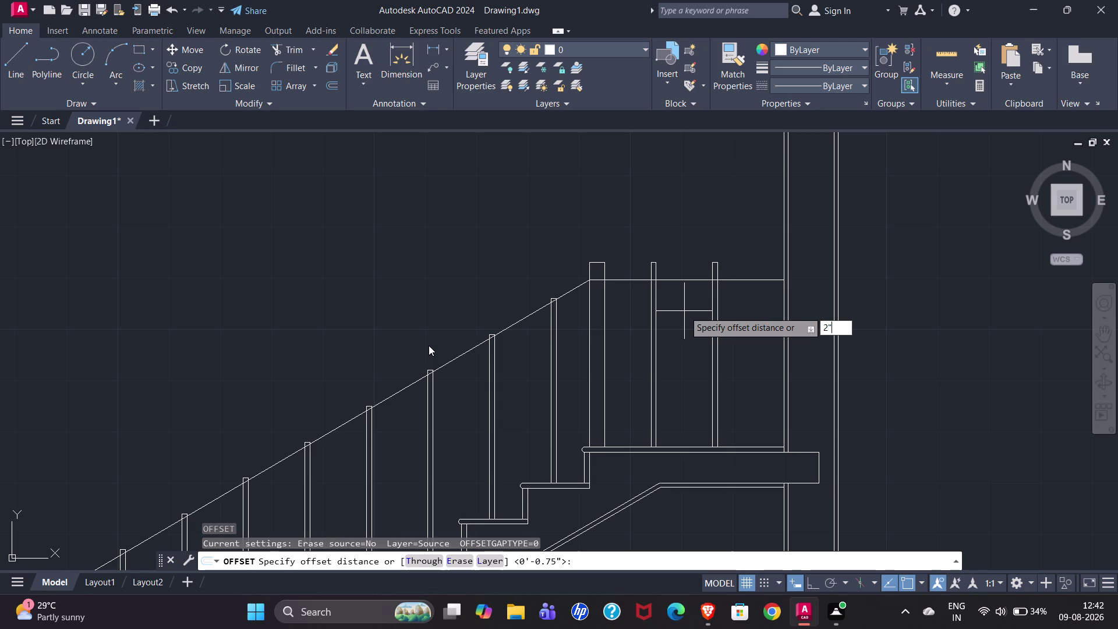
key(Return)
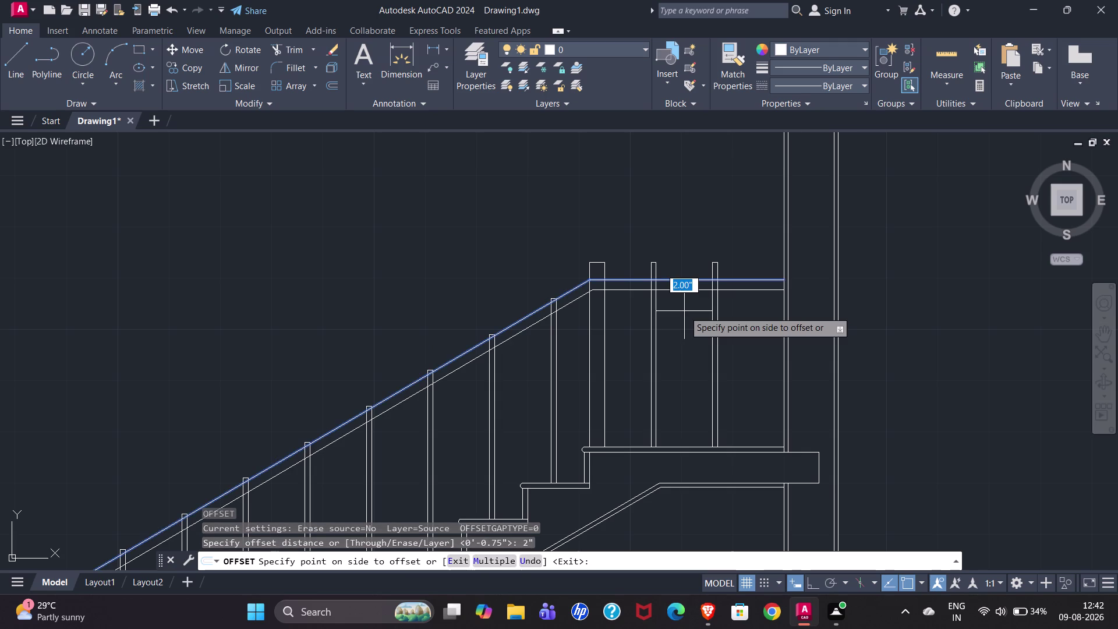
click(684, 311)
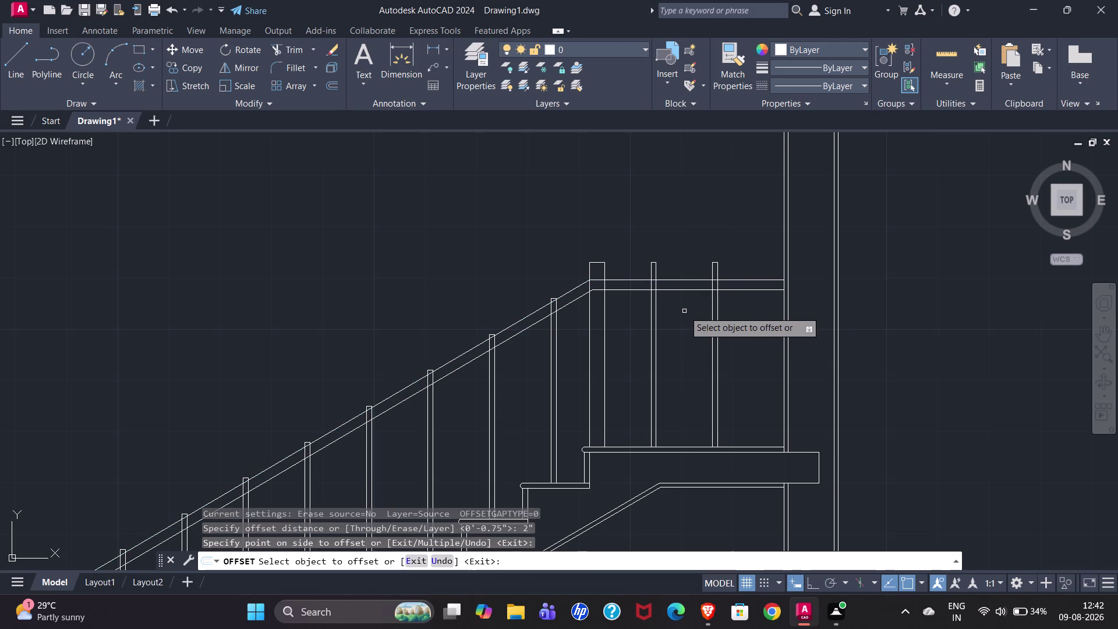
scroll(down, 3)
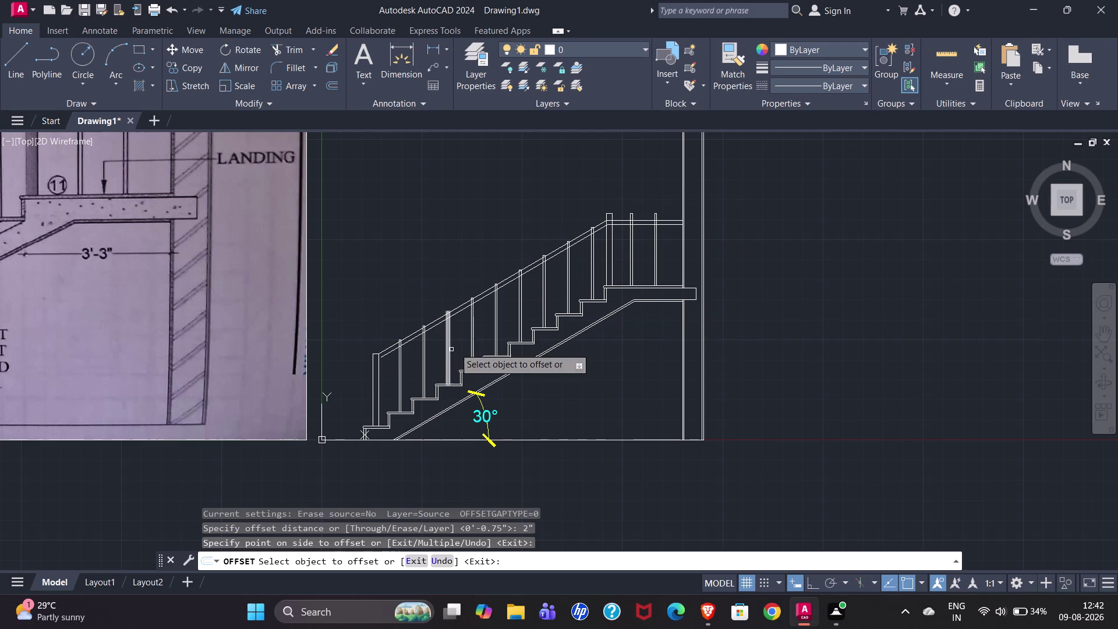
scroll(up, 3)
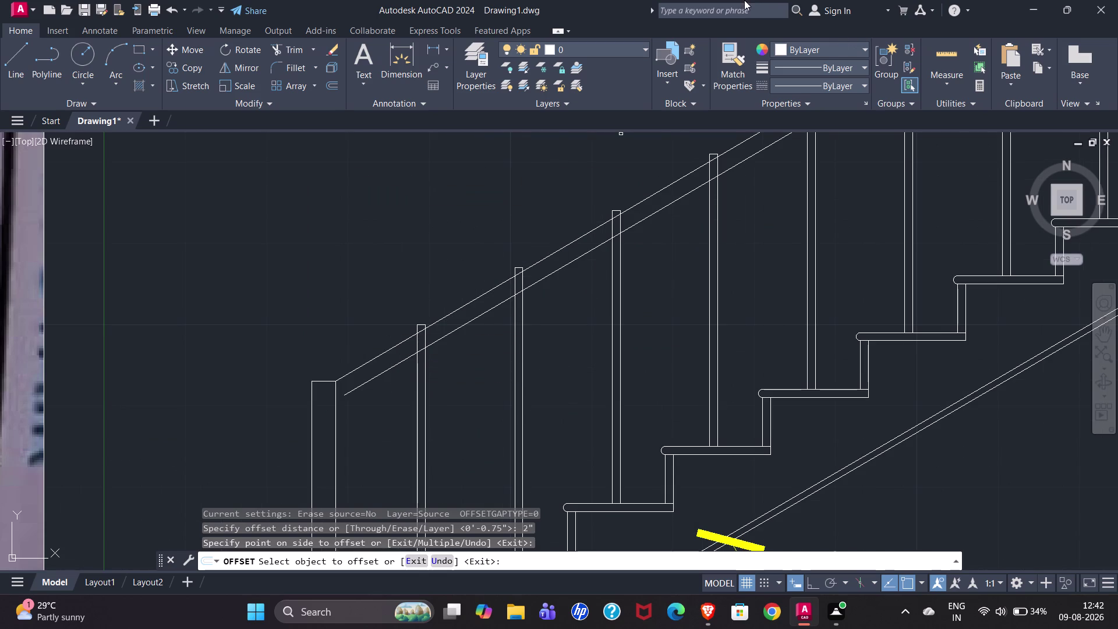
text(EX)
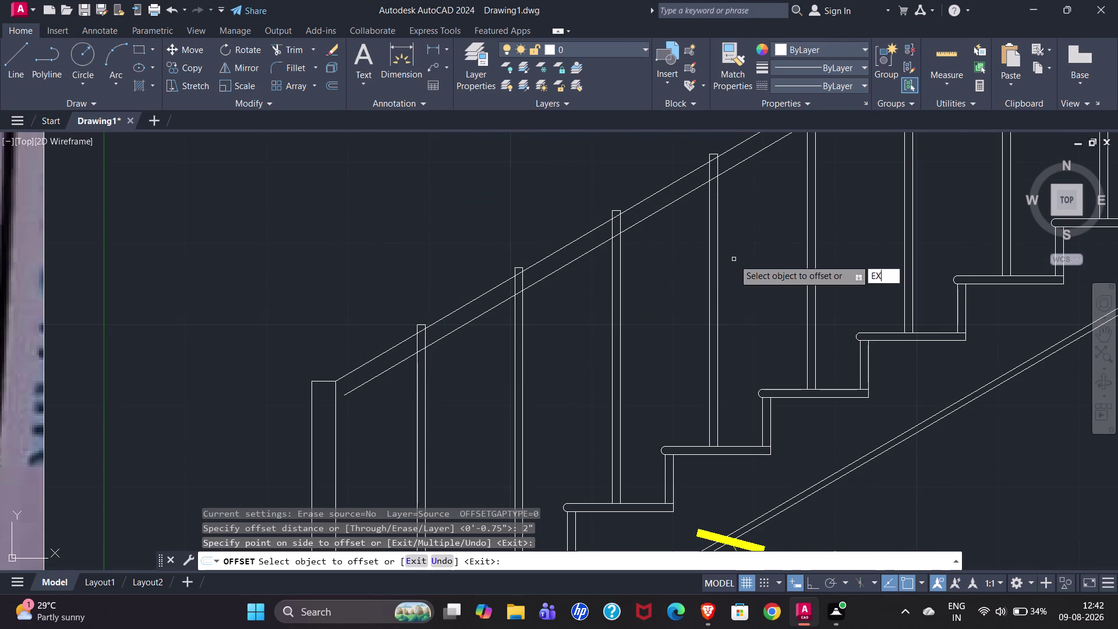
key(Return)
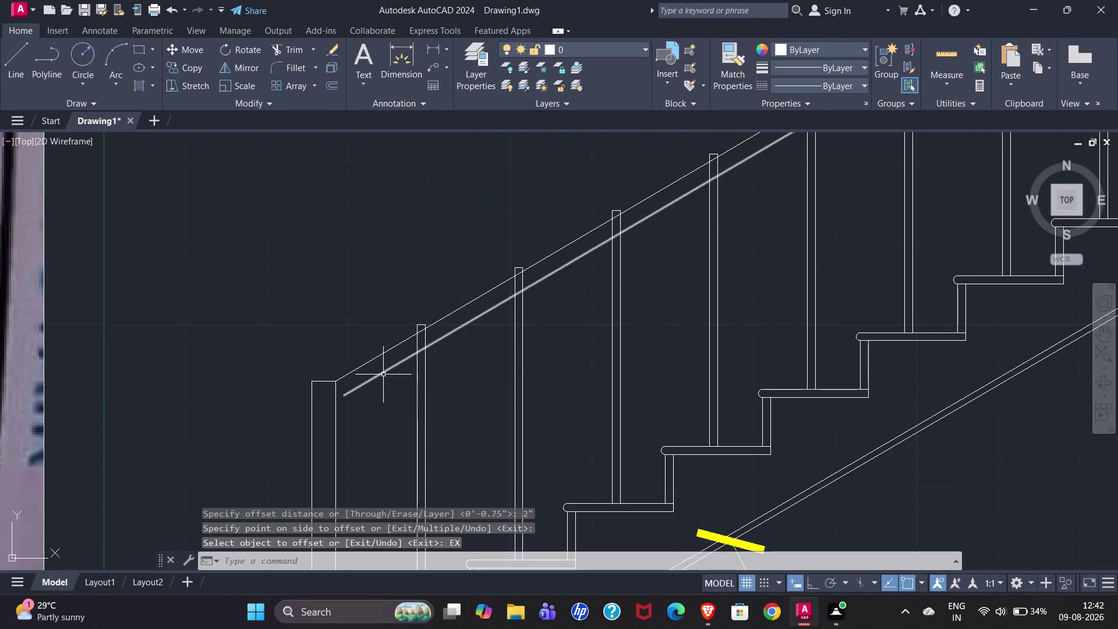
key(Escape)
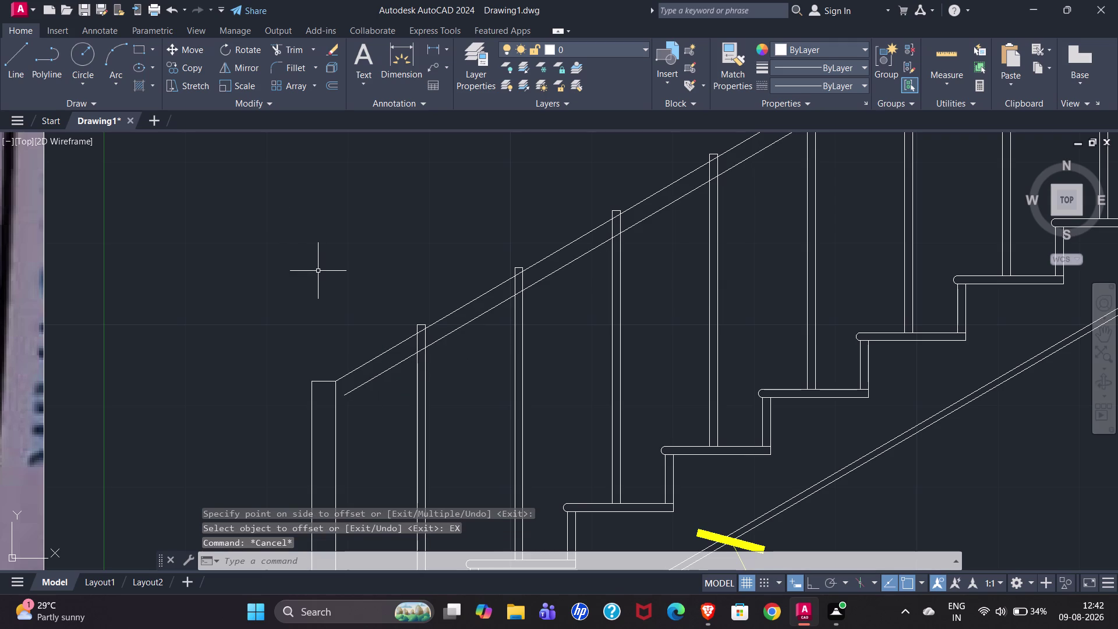
Extend the lower handrail line so it meets the newel post.
text(EX)
key(Return)
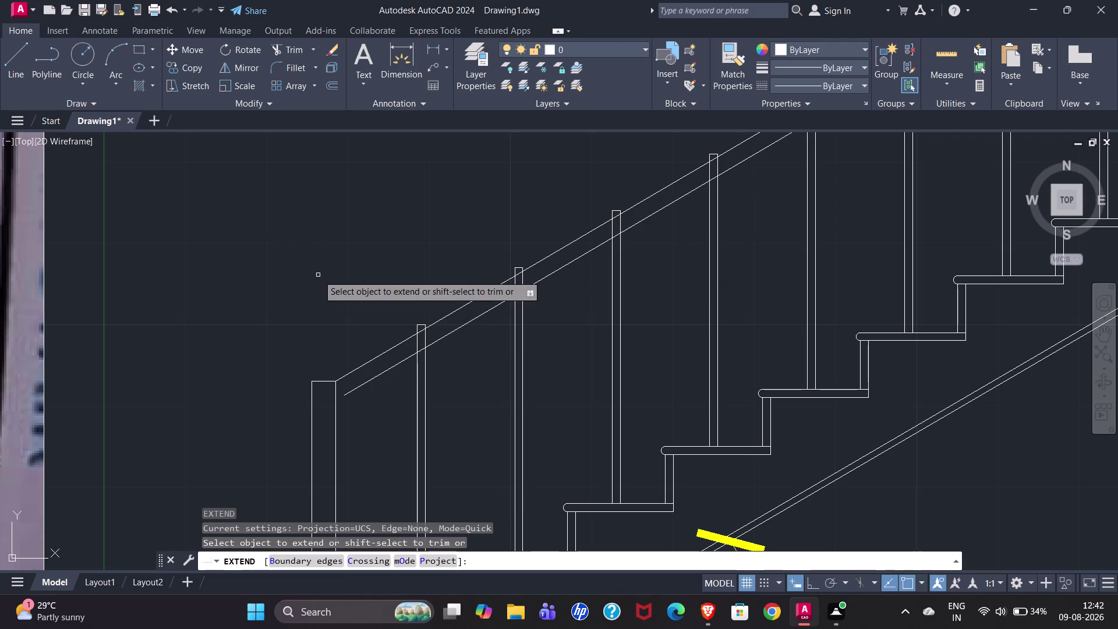
click(372, 378)
scroll(down, 3)
scroll(down, 3)
scroll(up, 3)
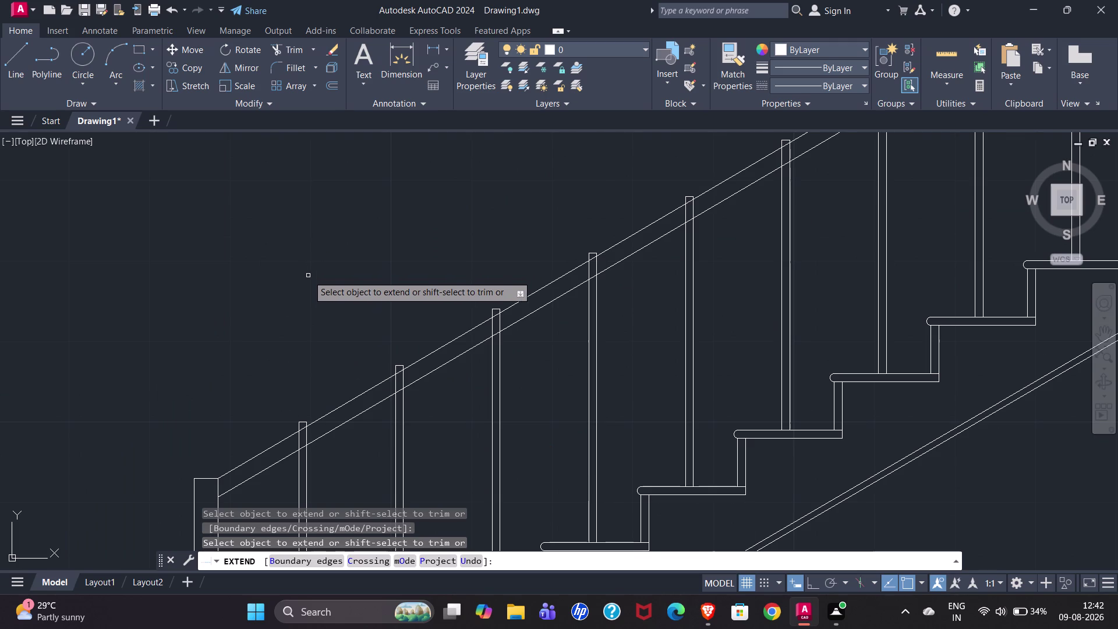
scroll(down, 3)
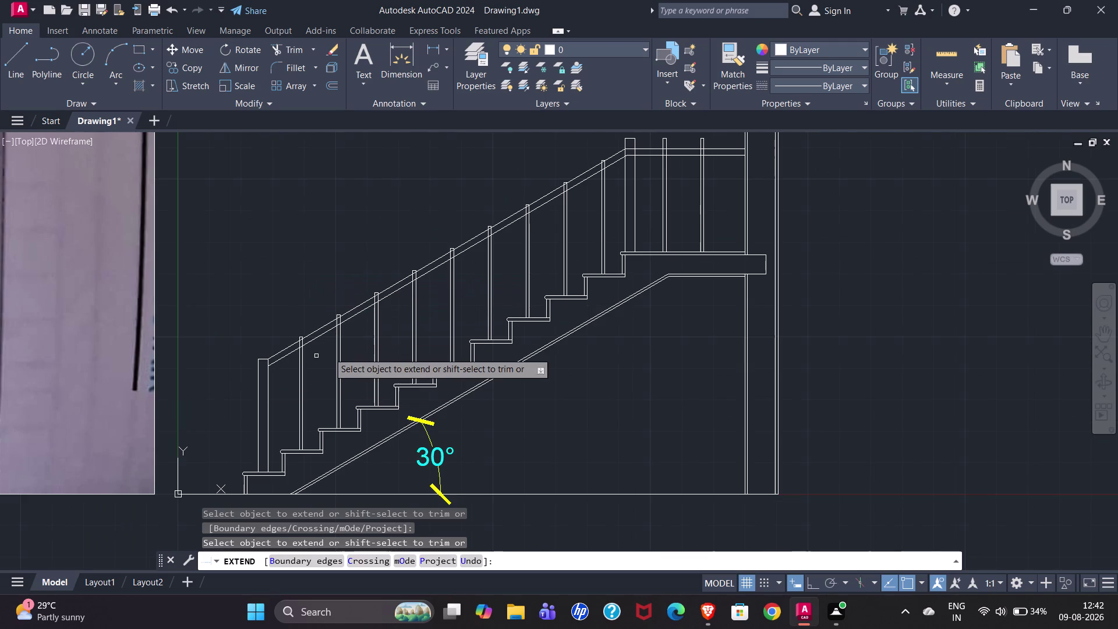
scroll(down, 3)
scroll(up, 3)
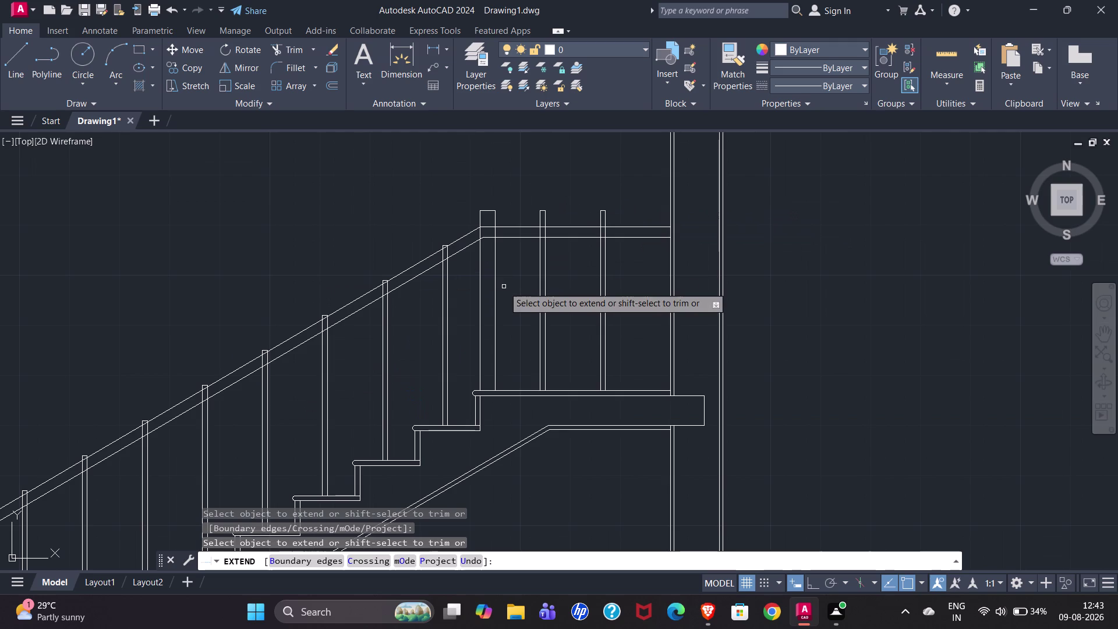
scroll(down, 3)
scroll(down, 3)
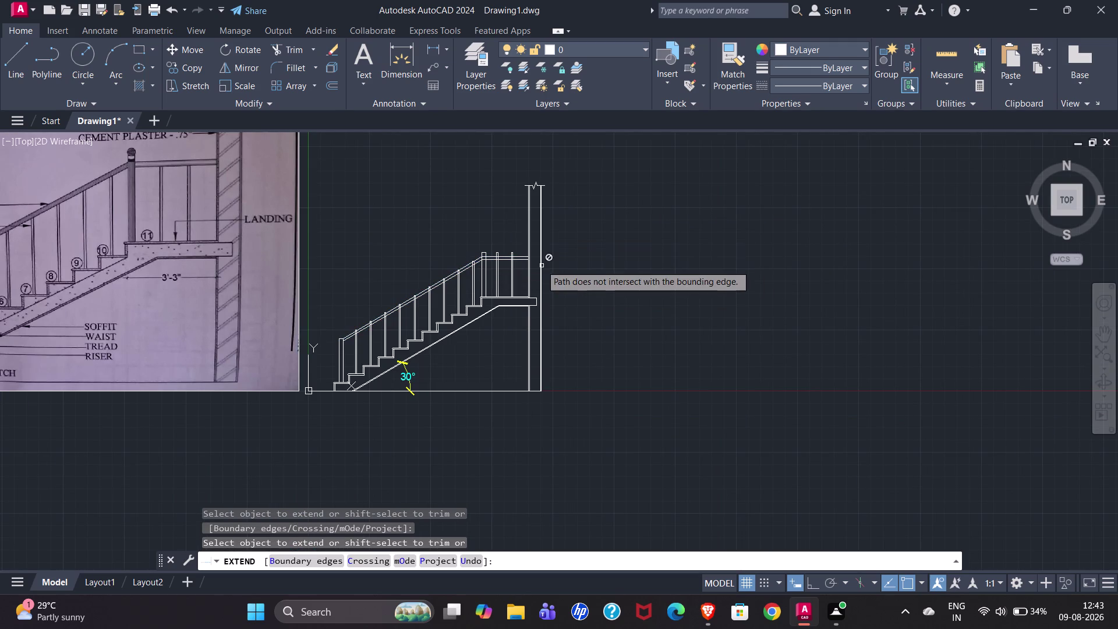
scroll(down, 3)
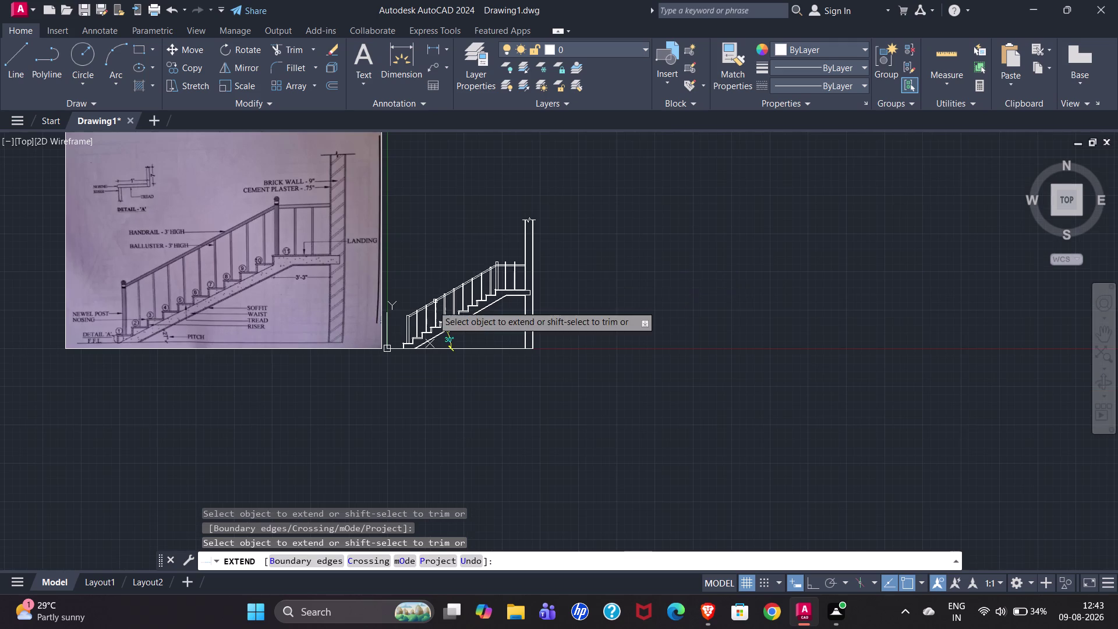
scroll(up, 3)
Cancel EXTEND and start the TRIM command with TR.
key(Escape)
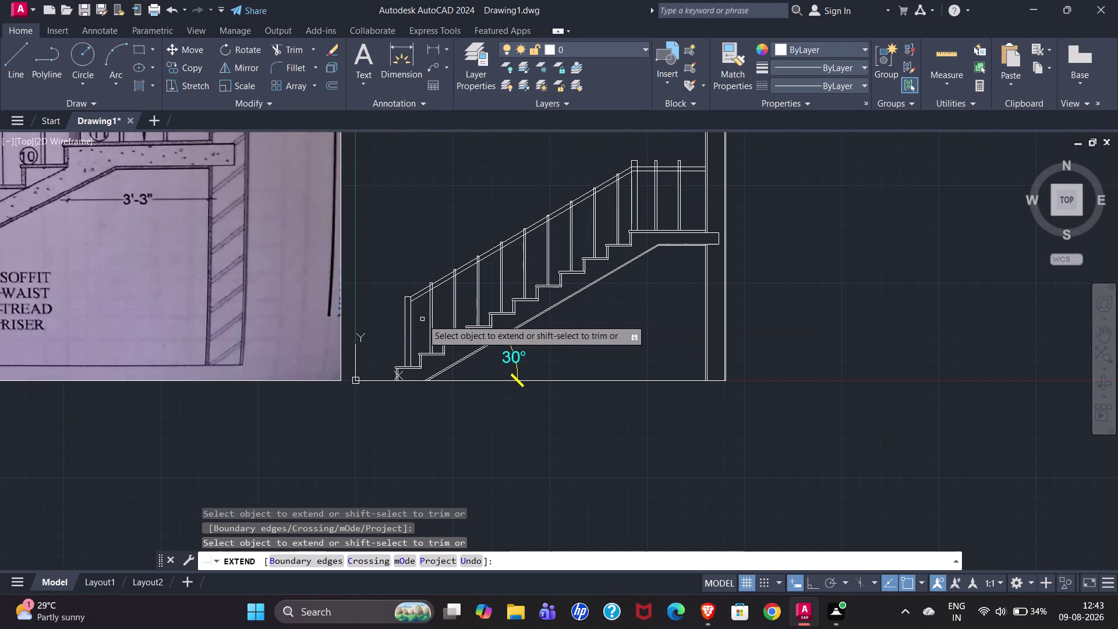
scroll(up, 3)
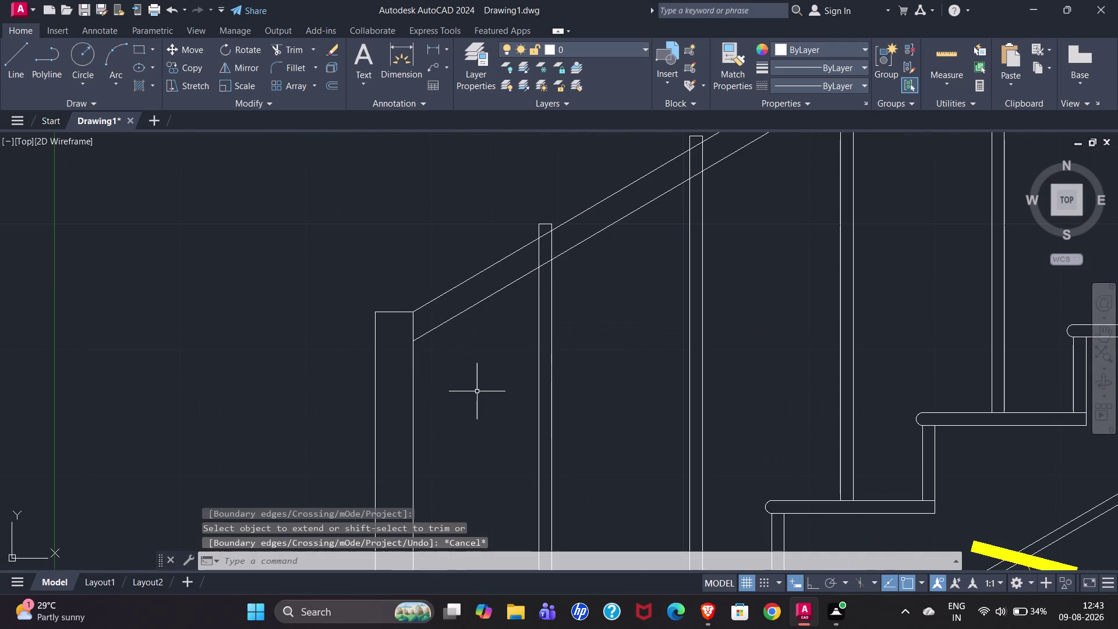
text(TR)
key(Return)
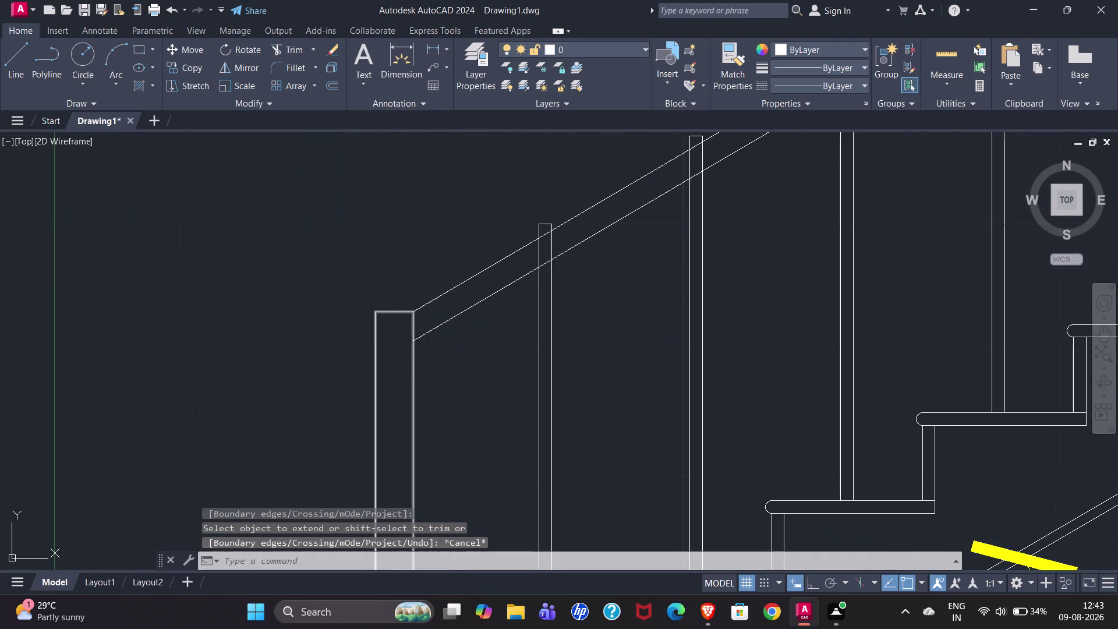
Fence-trim the first baluster ends crossing the sloped handrail and remove leftover pieces.
drag(516, 264, 566, 240)
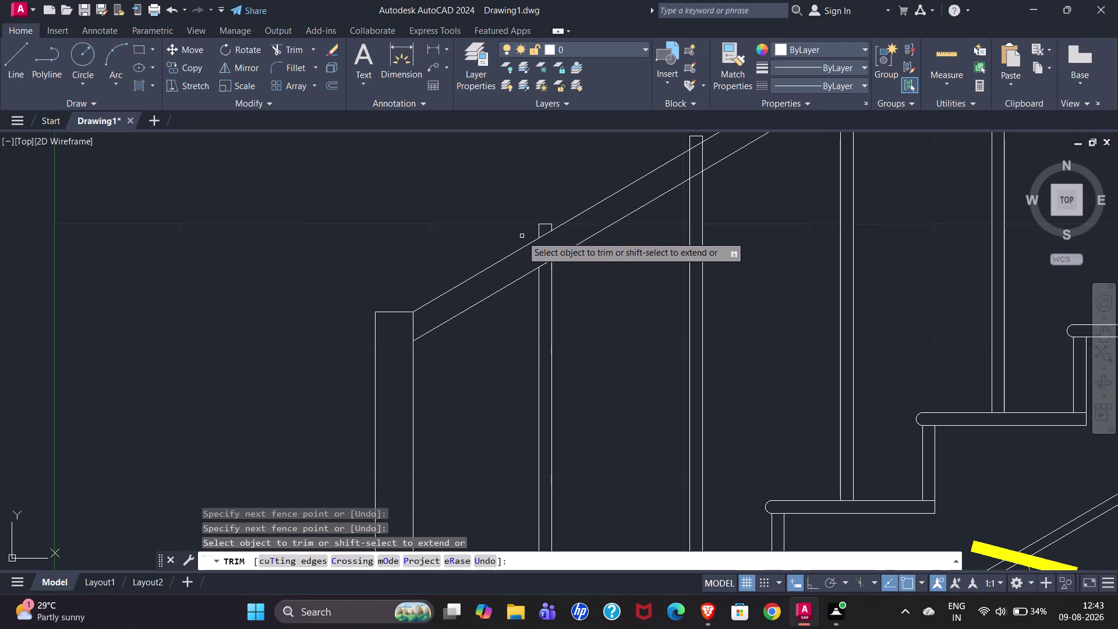
drag(523, 235, 540, 232)
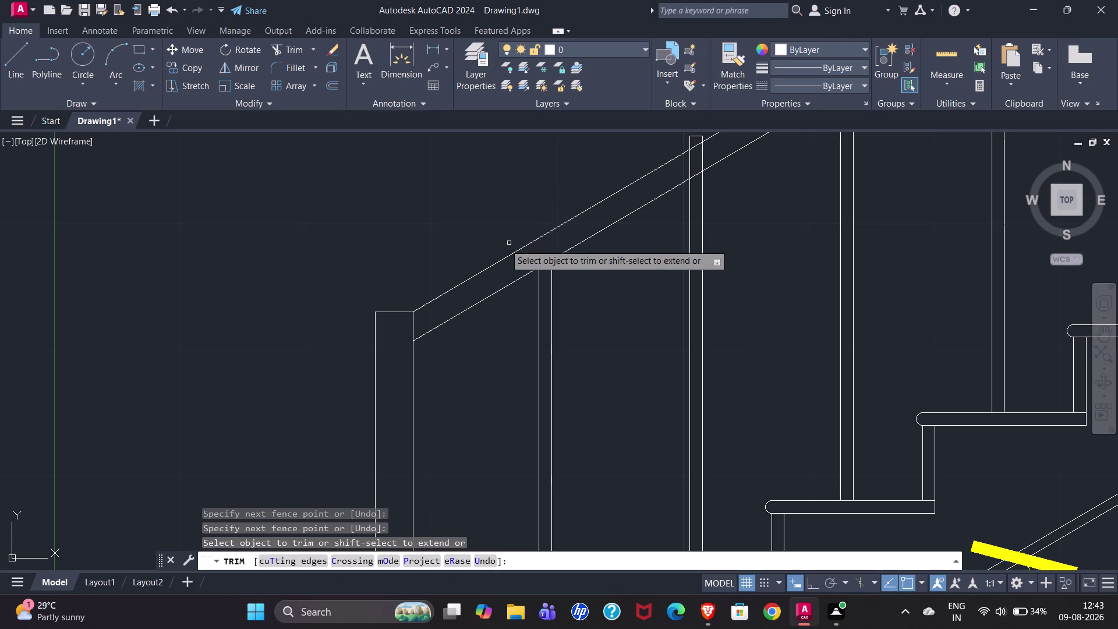
scroll(down, 3)
scroll(down, 3)
scroll(up, 3)
drag(461, 328, 469, 324)
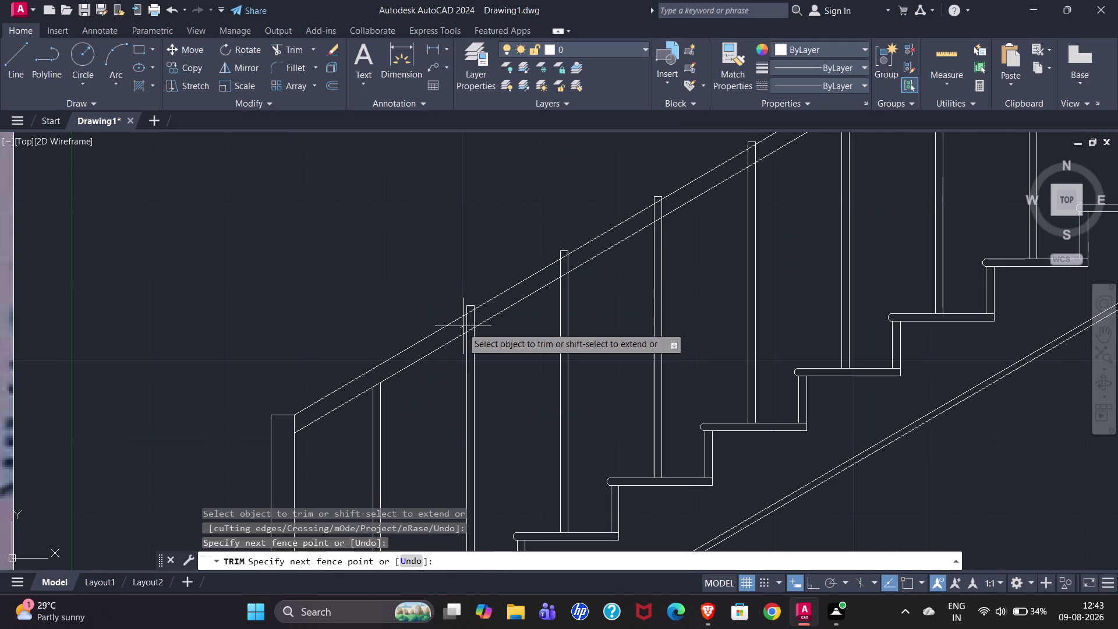
drag(469, 323, 583, 252)
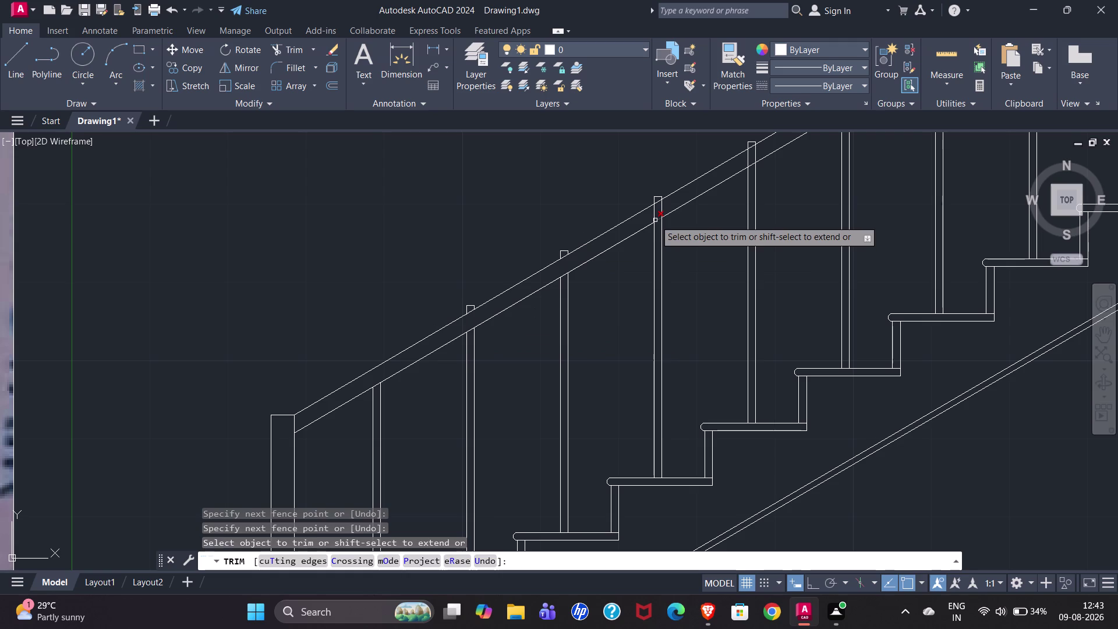
drag(649, 219, 677, 202)
drag(737, 164, 758, 154)
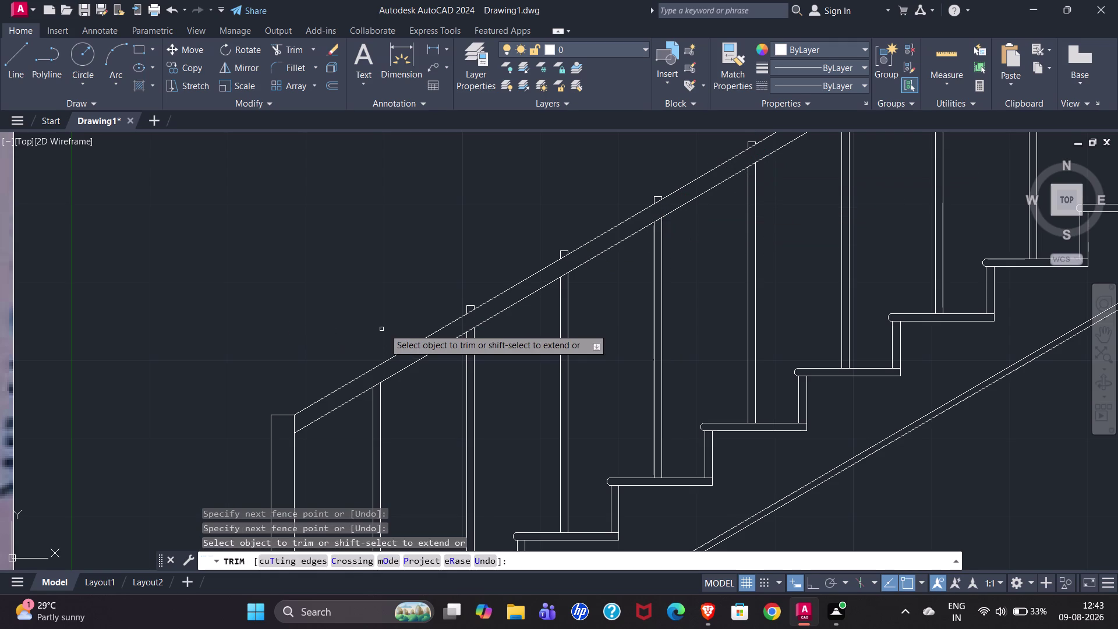
drag(463, 309, 473, 305)
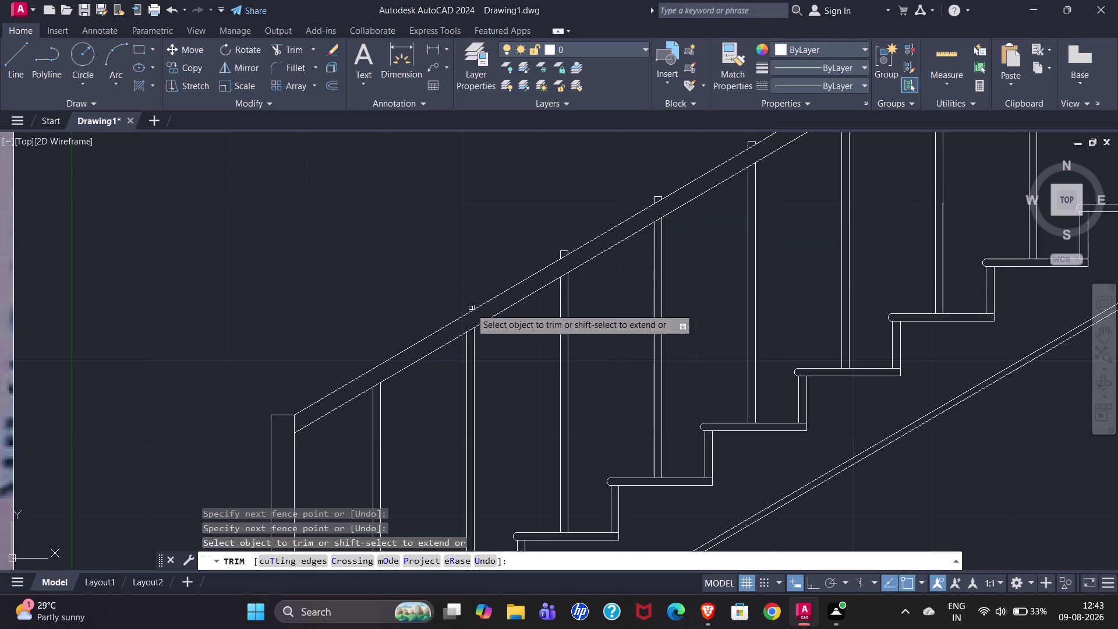
click(474, 304)
drag(558, 255, 570, 250)
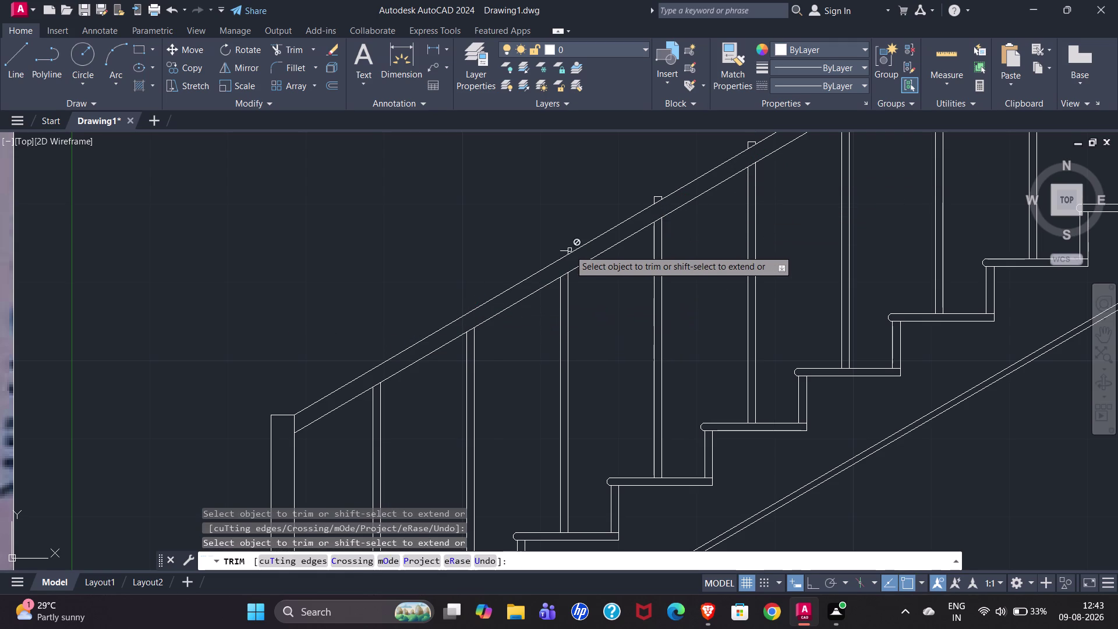
drag(569, 249, 565, 248)
click(565, 251)
scroll(up, 3)
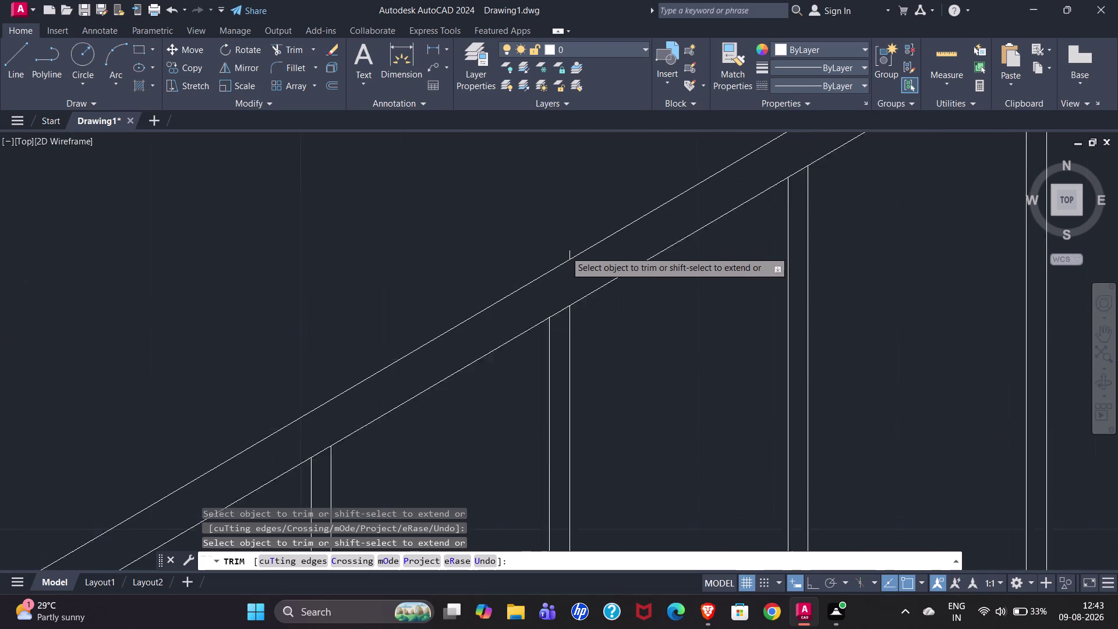
click(570, 258)
scroll(down, 3)
scroll(up, 3)
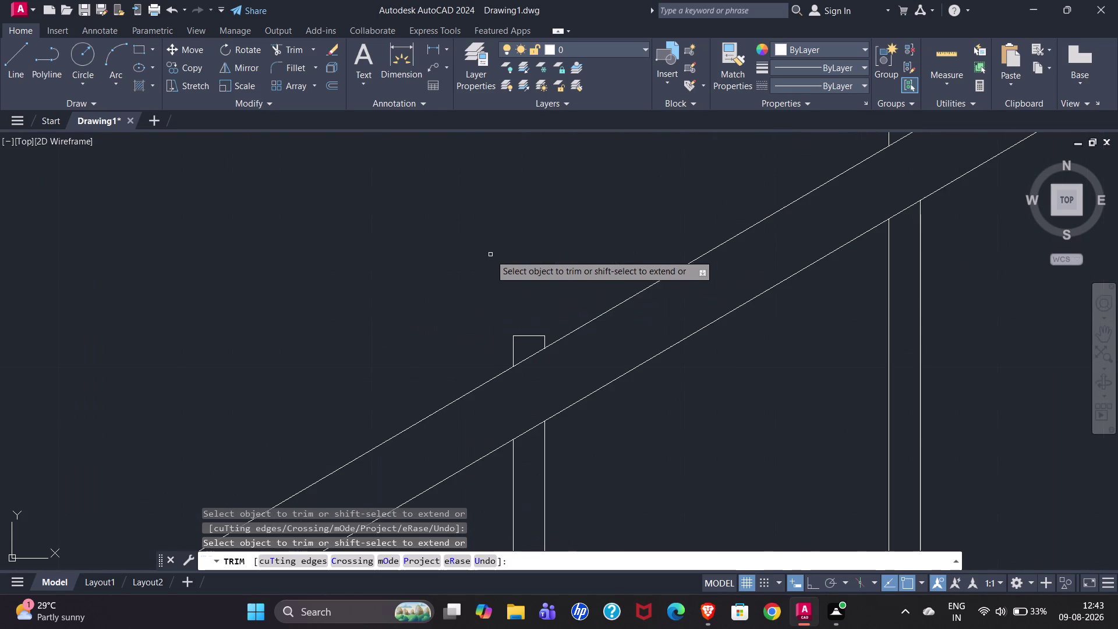
Trim more baluster tops above the handrail toward the landing, removing leftover segments.
drag(496, 354, 549, 341)
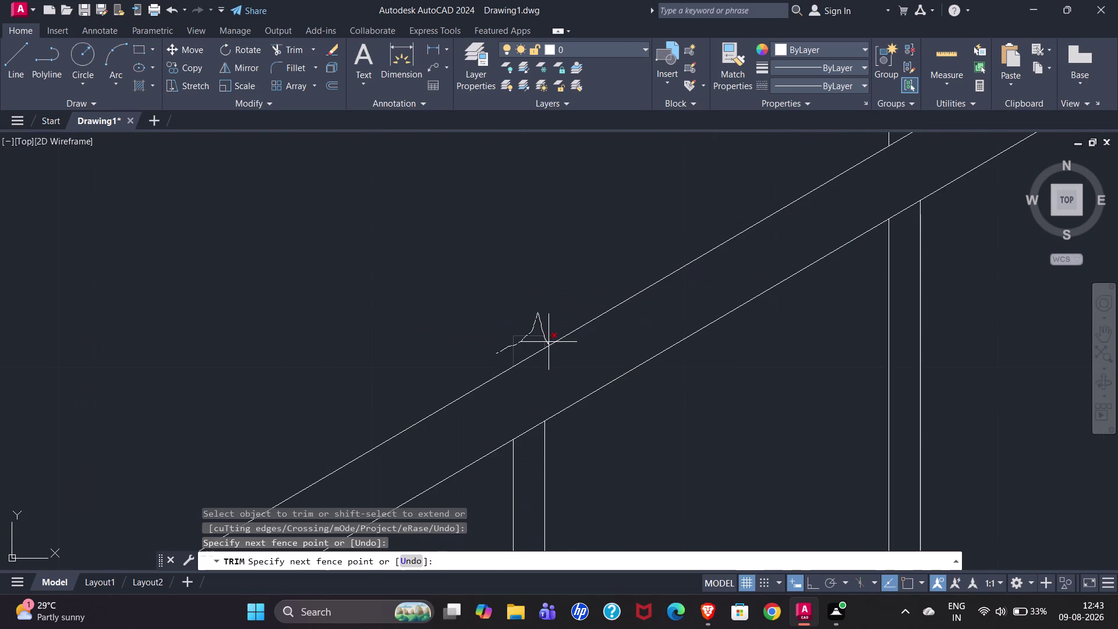
drag(549, 342, 549, 340)
scroll(down, 3)
scroll(up, 3)
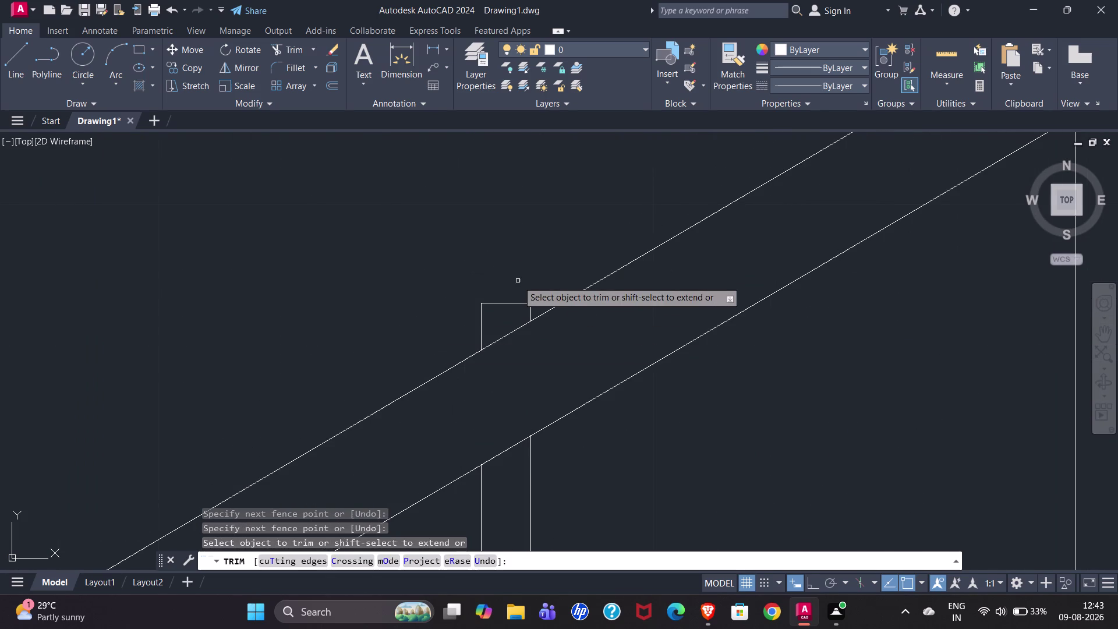
drag(444, 335, 498, 313)
scroll(down, 3)
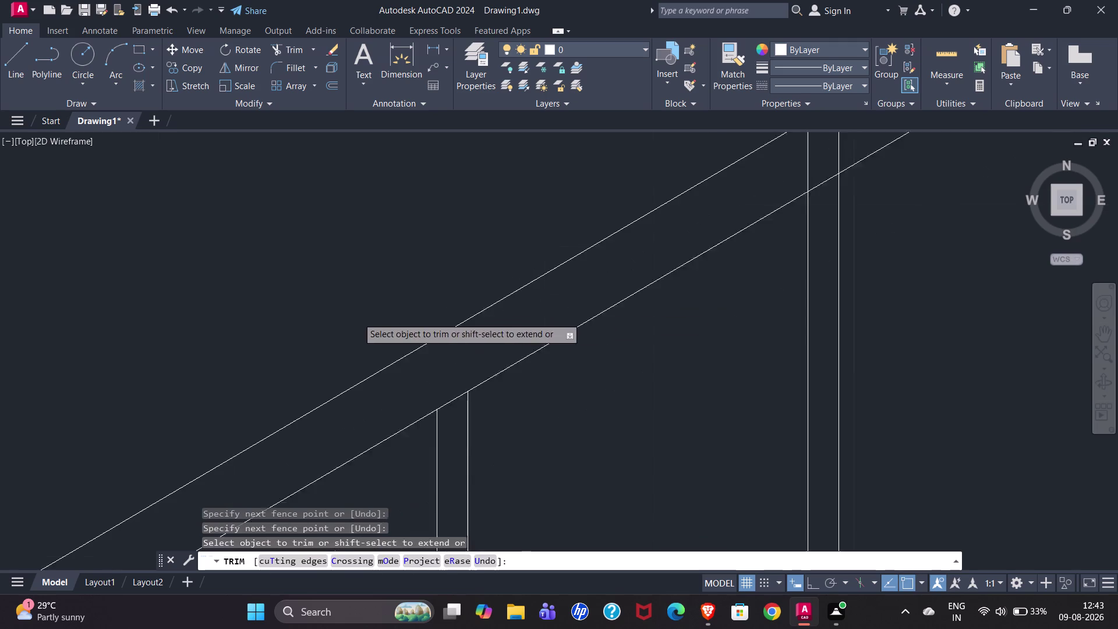
scroll(up, 3)
drag(467, 275, 508, 267)
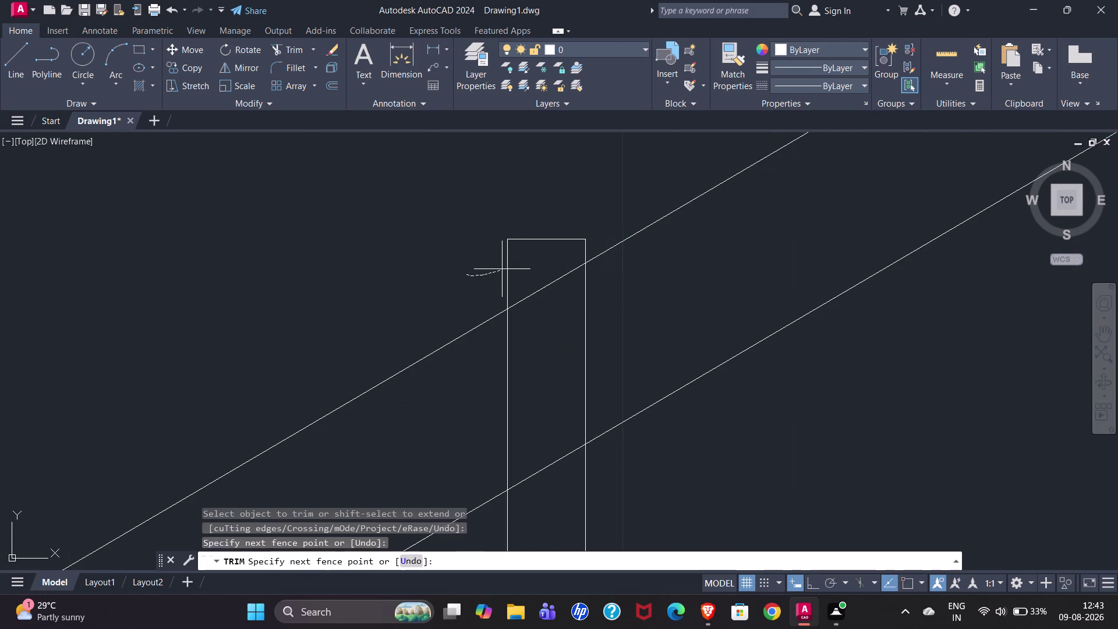
drag(509, 268, 584, 225)
click(586, 249)
scroll(down, 3)
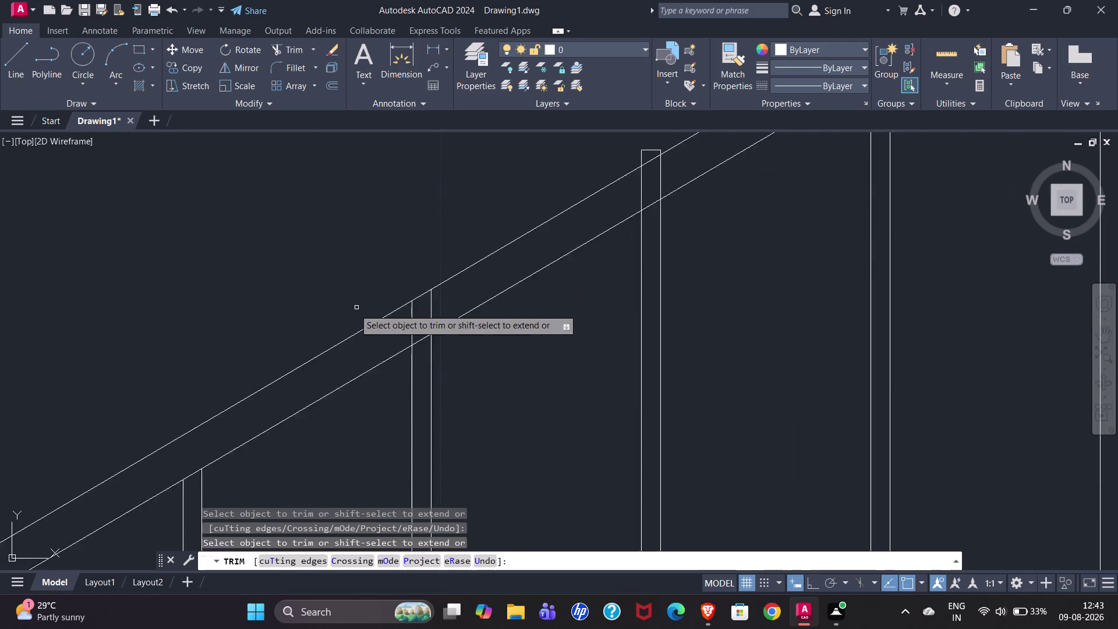
drag(380, 326, 428, 303)
drag(530, 245, 549, 229)
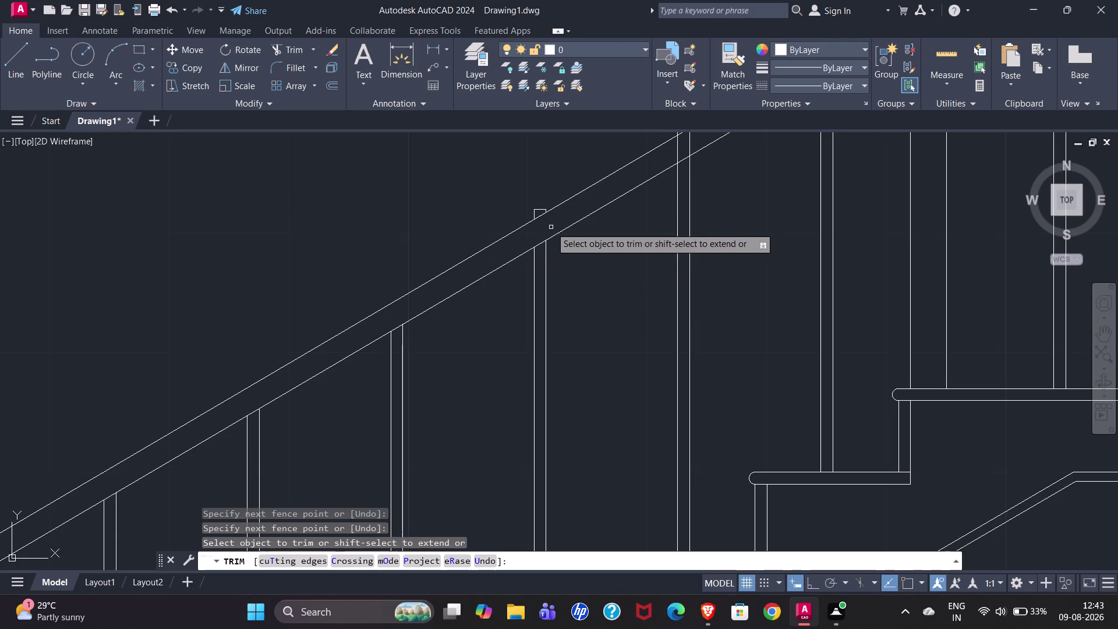
scroll(up, 3)
drag(536, 210, 447, 263)
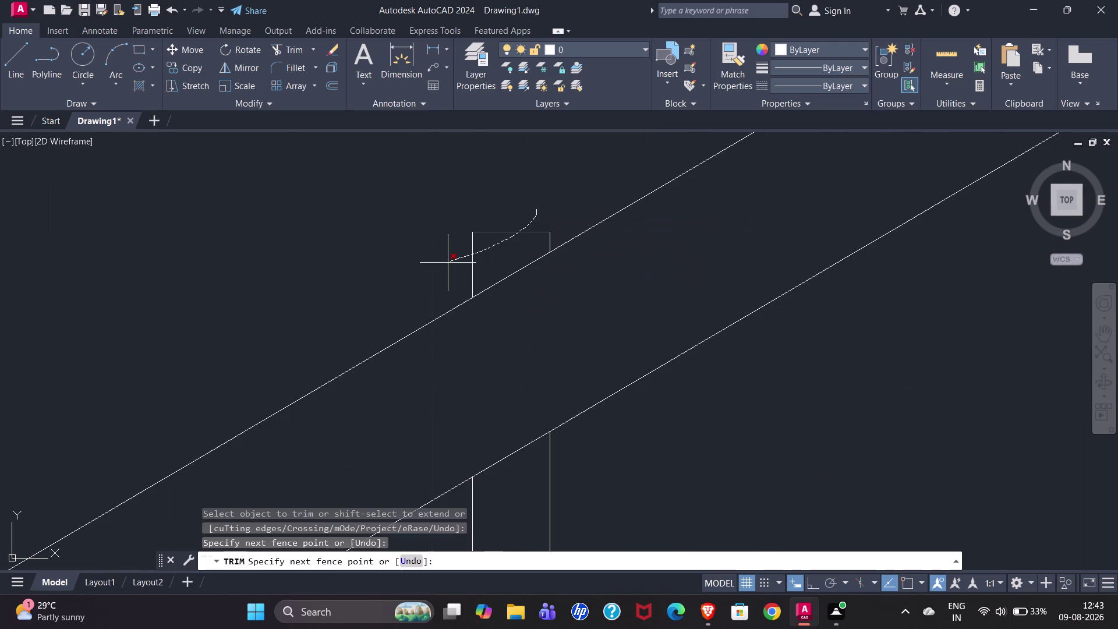
drag(447, 263, 446, 263)
click(550, 234)
scroll(down, 3)
scroll(down, 3)
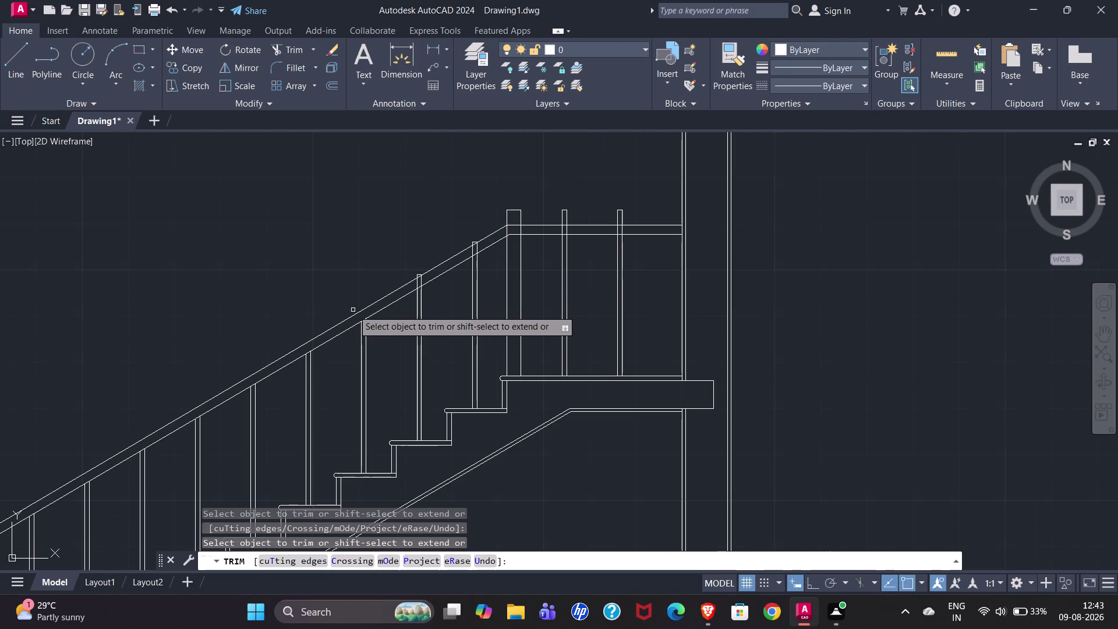
scroll(up, 3)
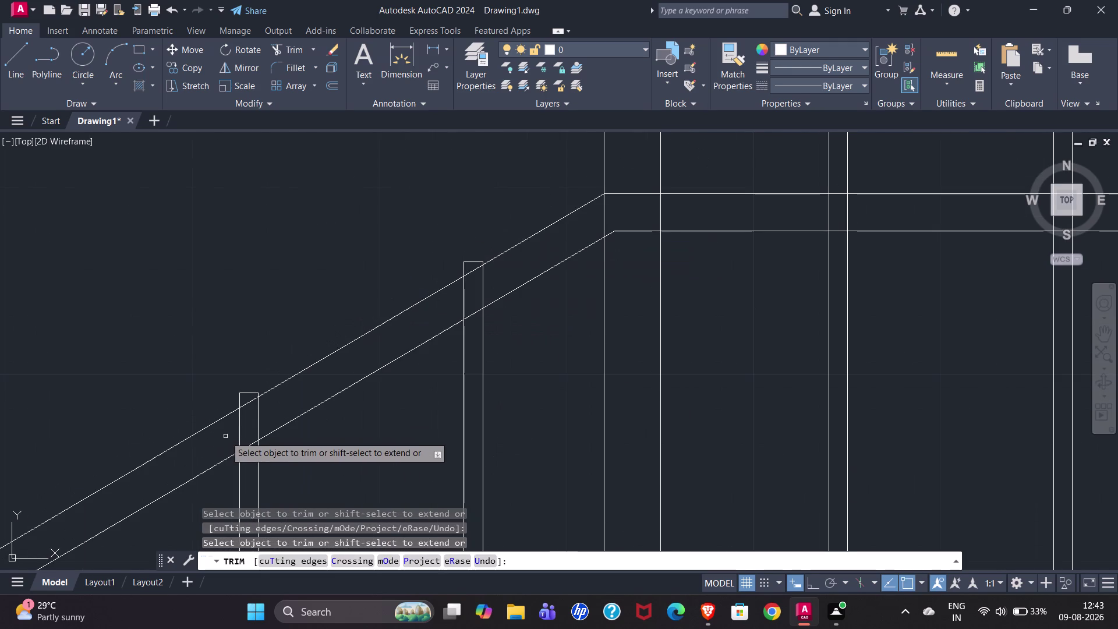
Fence-trim the remaining protruding baluster ends along the lower handrail edge, then exit TRIM.
drag(226, 436, 483, 303)
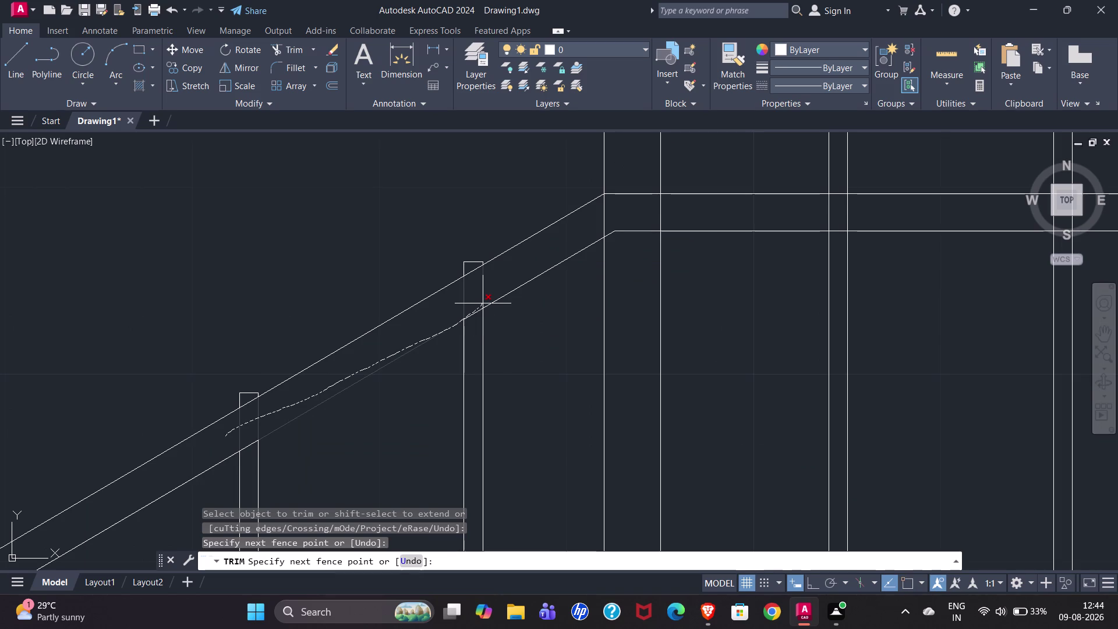
drag(483, 304, 337, 372)
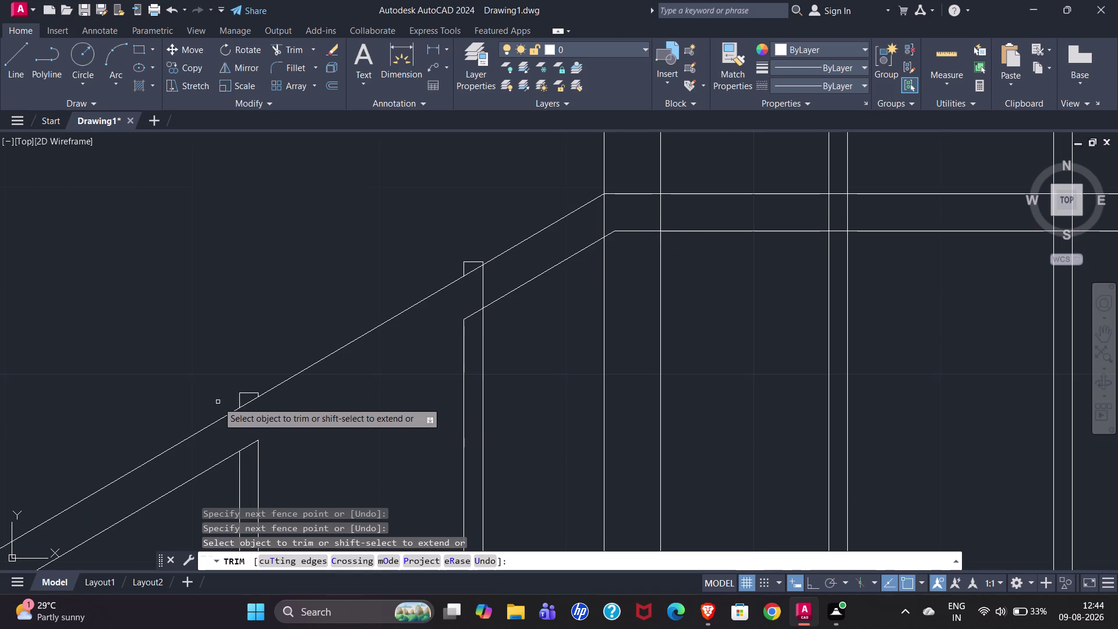
drag(236, 403, 257, 391)
scroll(up, 3)
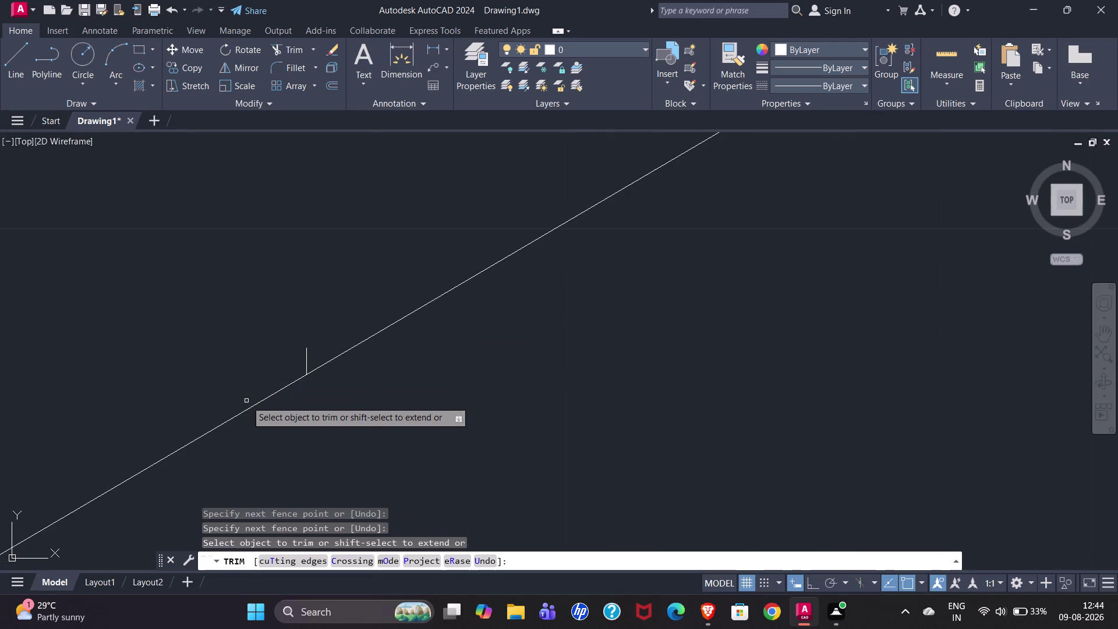
click(307, 360)
scroll(down, 3)
scroll(down, 3)
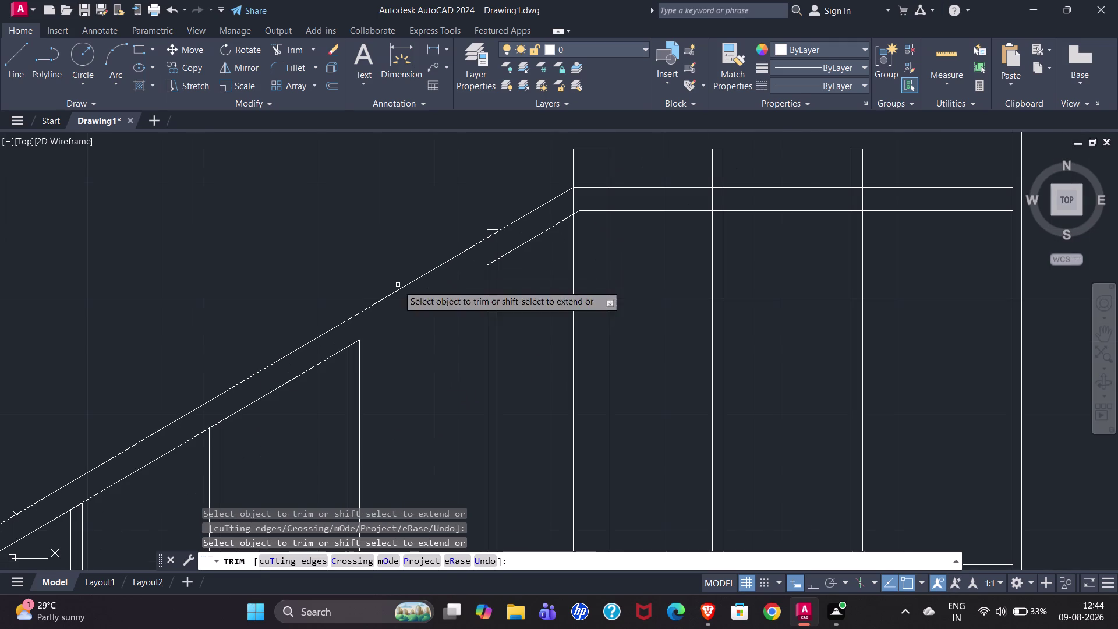
scroll(up, 3)
drag(408, 443, 474, 399)
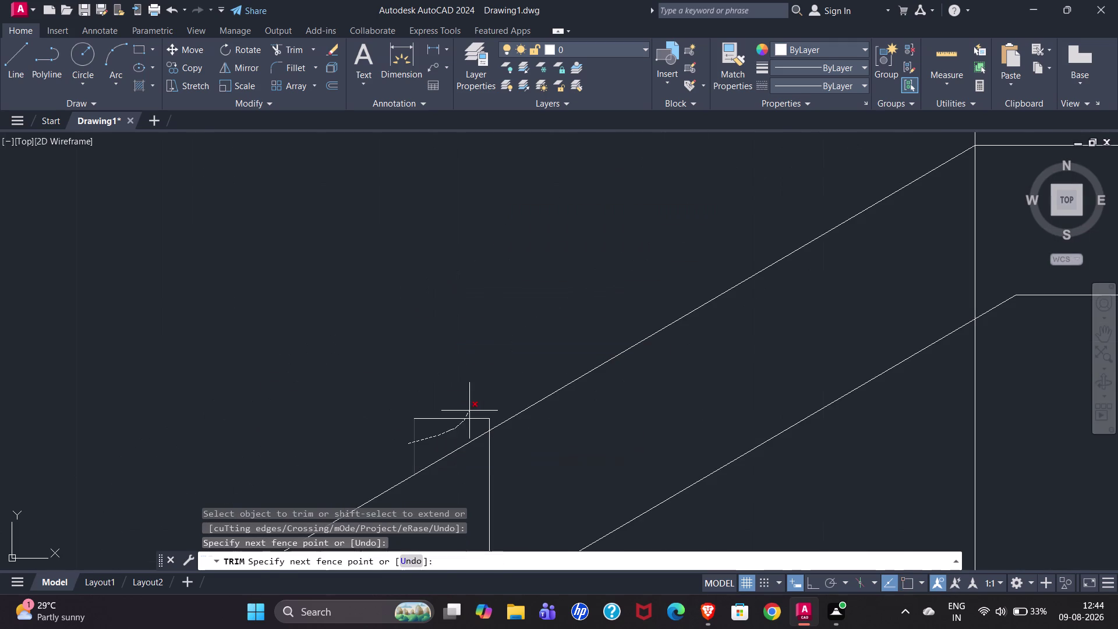
drag(474, 398, 471, 397)
drag(483, 488, 519, 466)
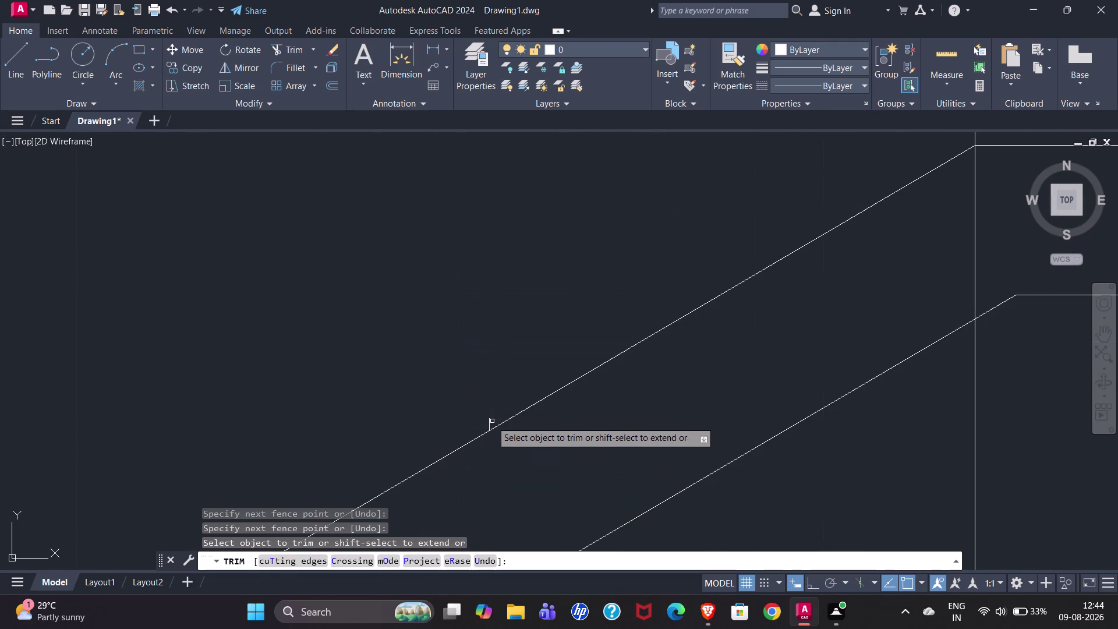
click(487, 421)
scroll(down, 3)
scroll(down, 3)
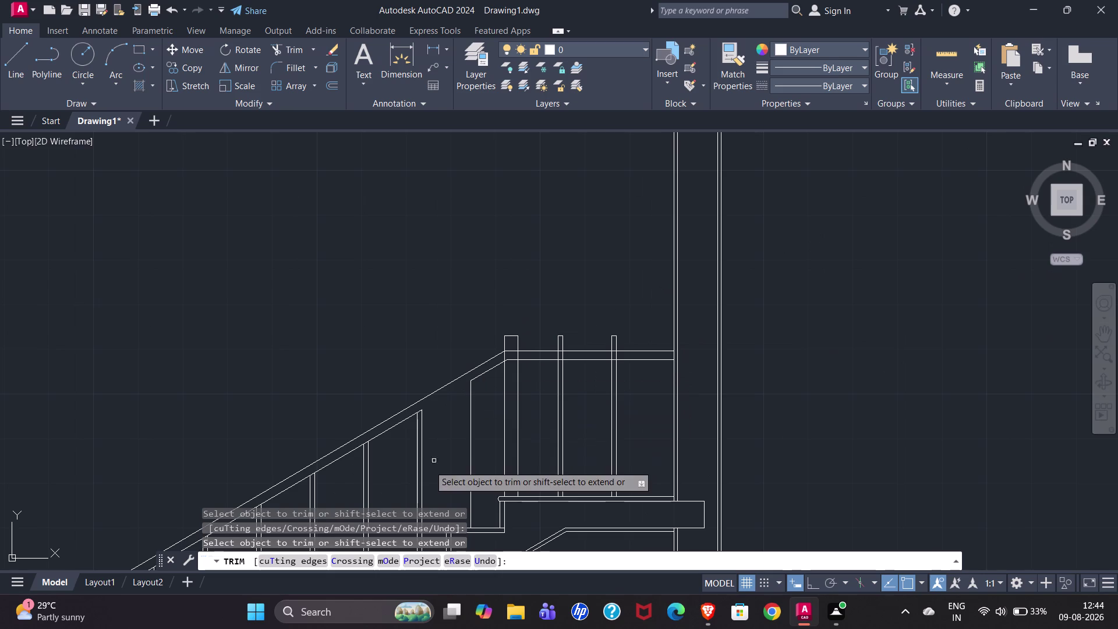
scroll(down, 3)
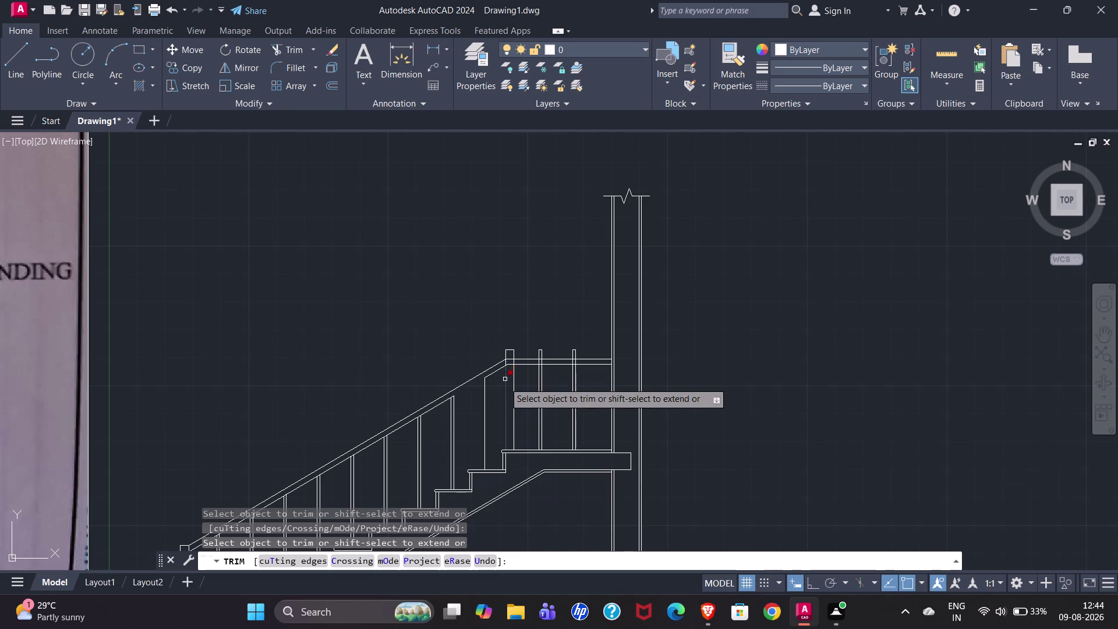
scroll(up, 3)
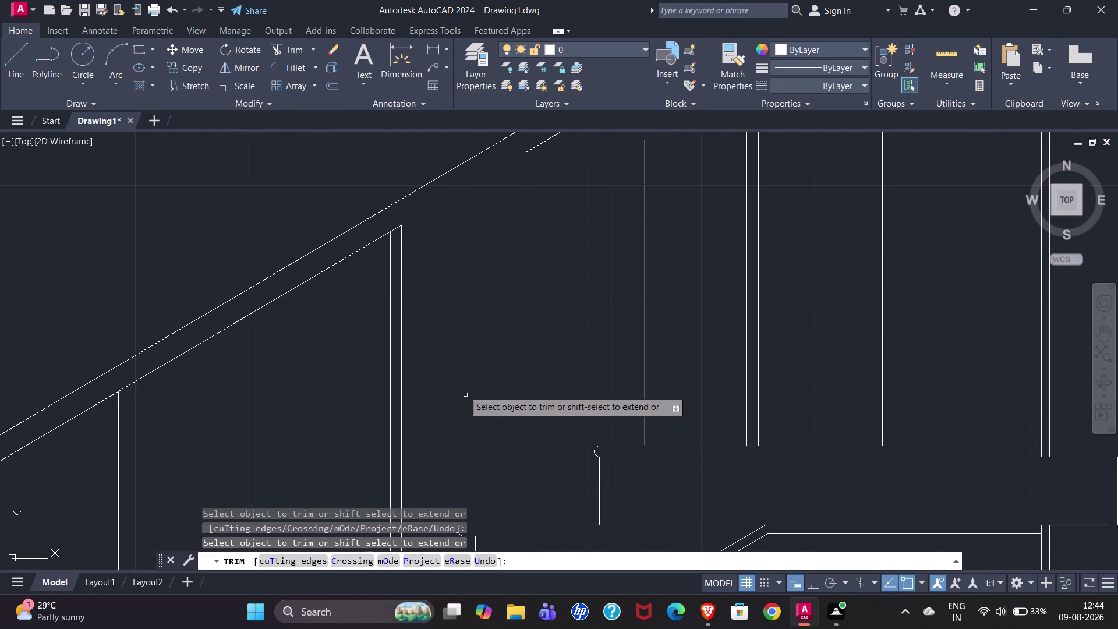
key(Escape)
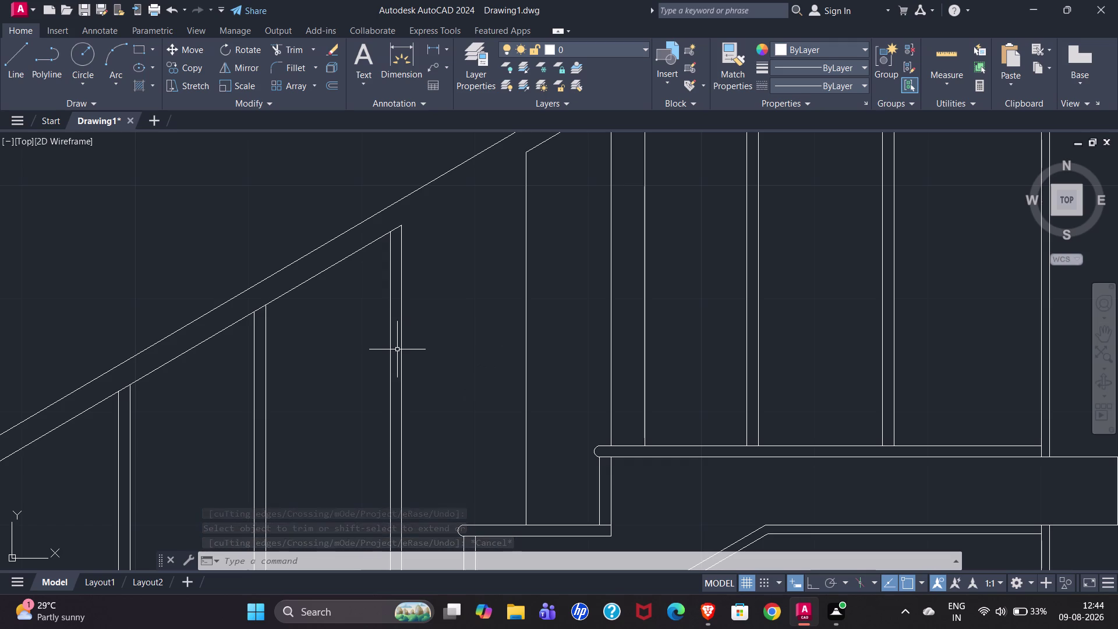
click(527, 451)
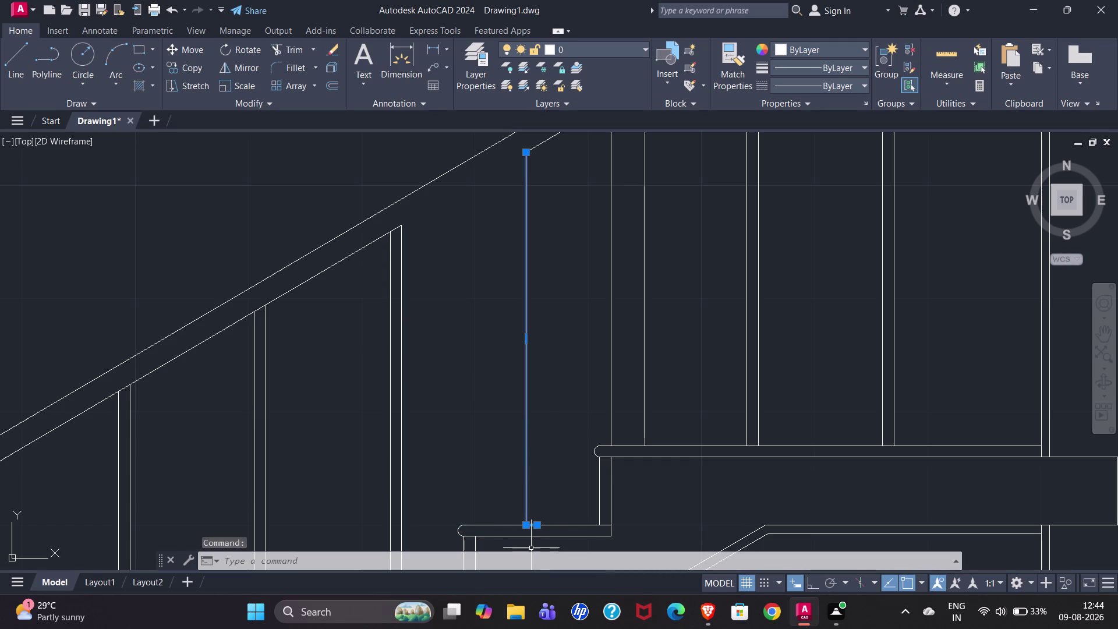
scroll(down, 3)
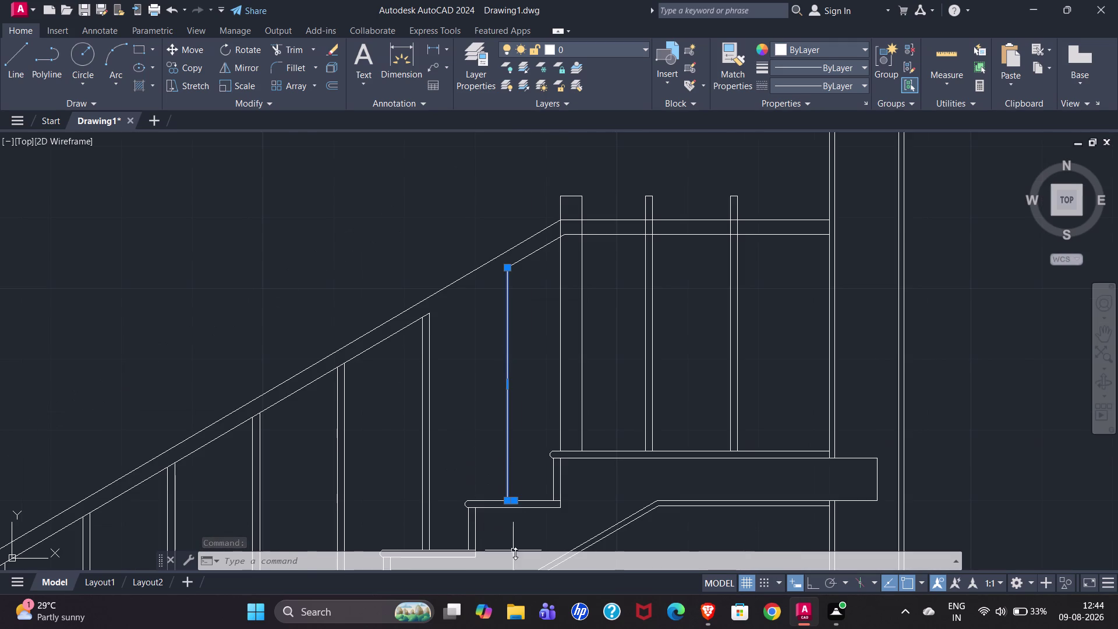
scroll(up, 3)
scroll(up, 3)
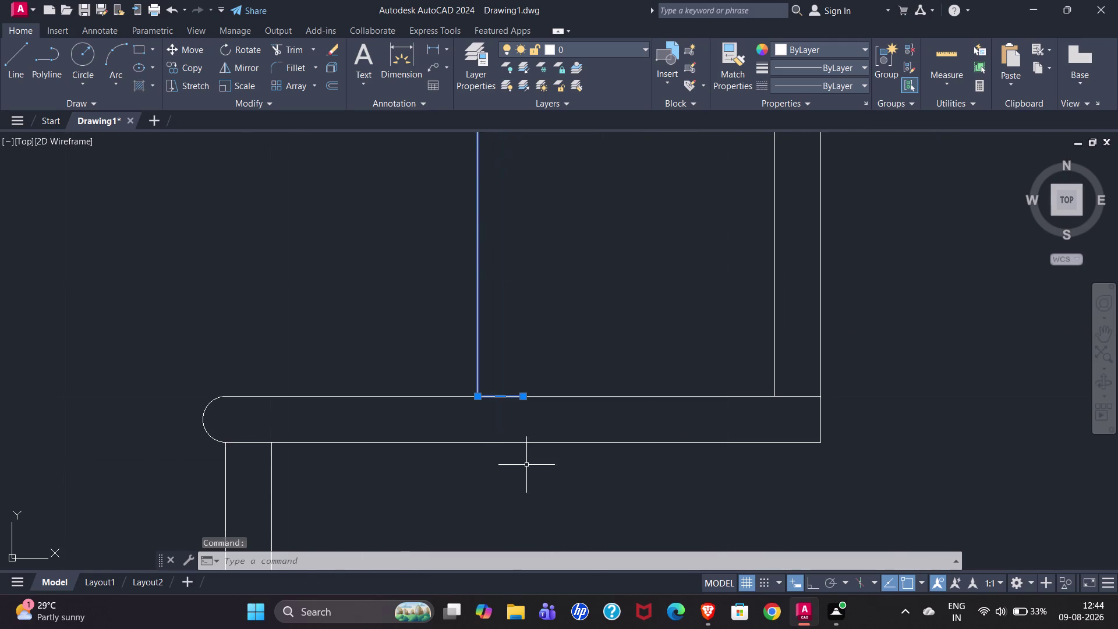
scroll(down, 3)
scroll(down, 3)
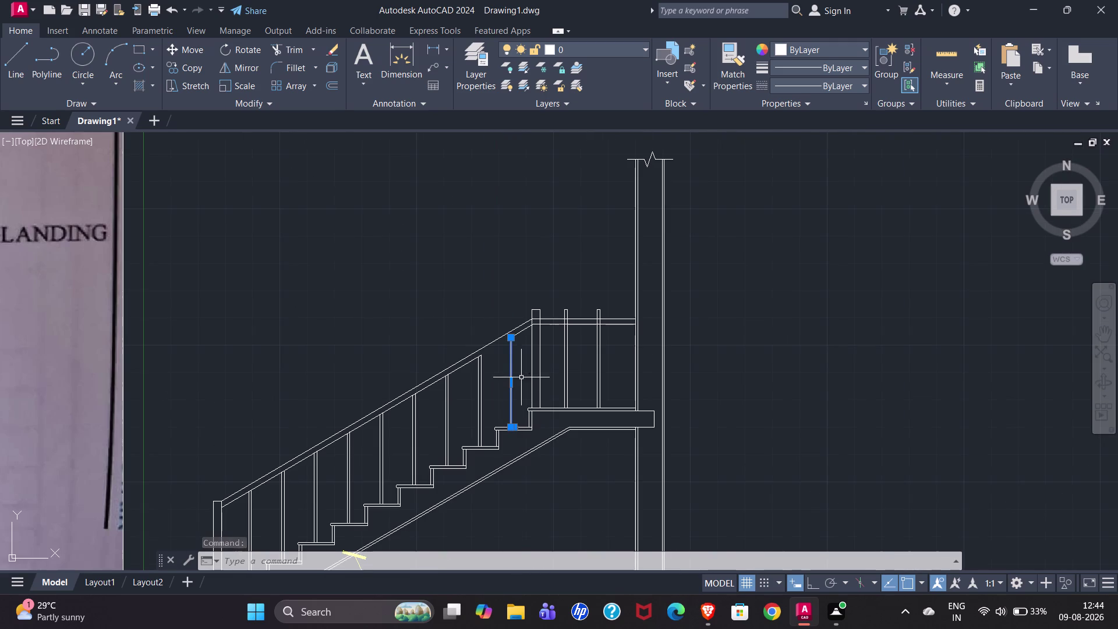
scroll(up, 3)
scroll(up, 3)
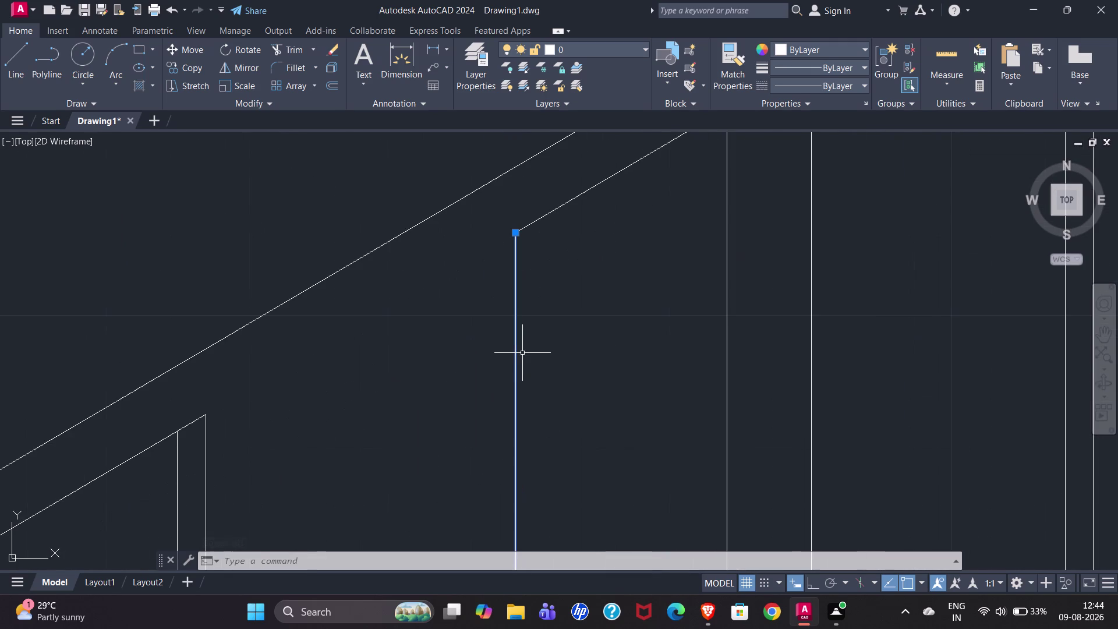
scroll(down, 3)
scroll(down, 3)
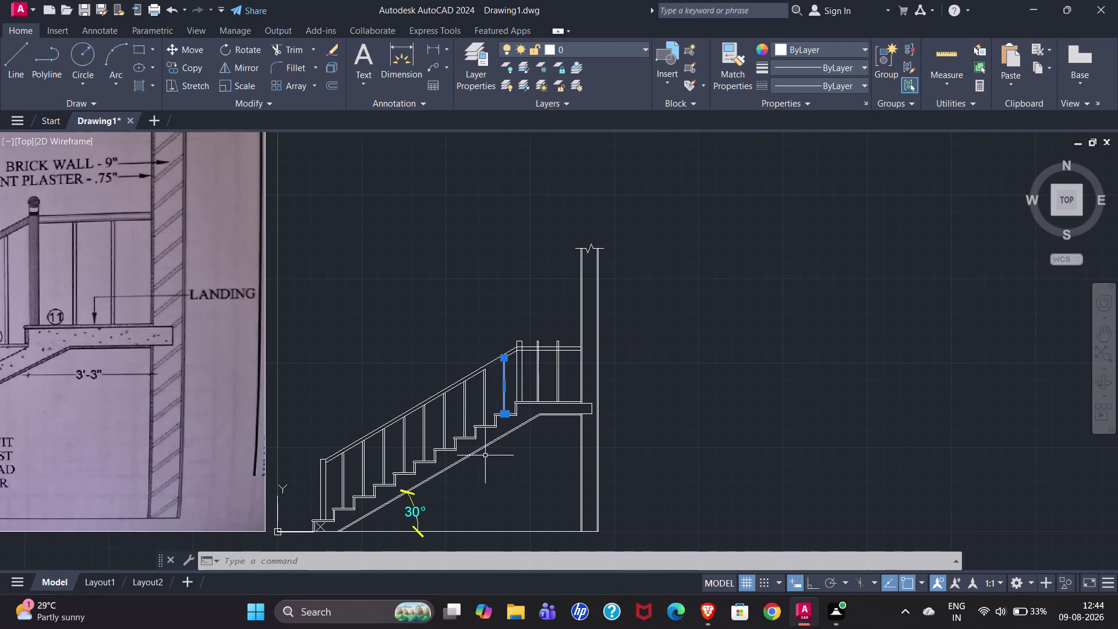
scroll(up, 3)
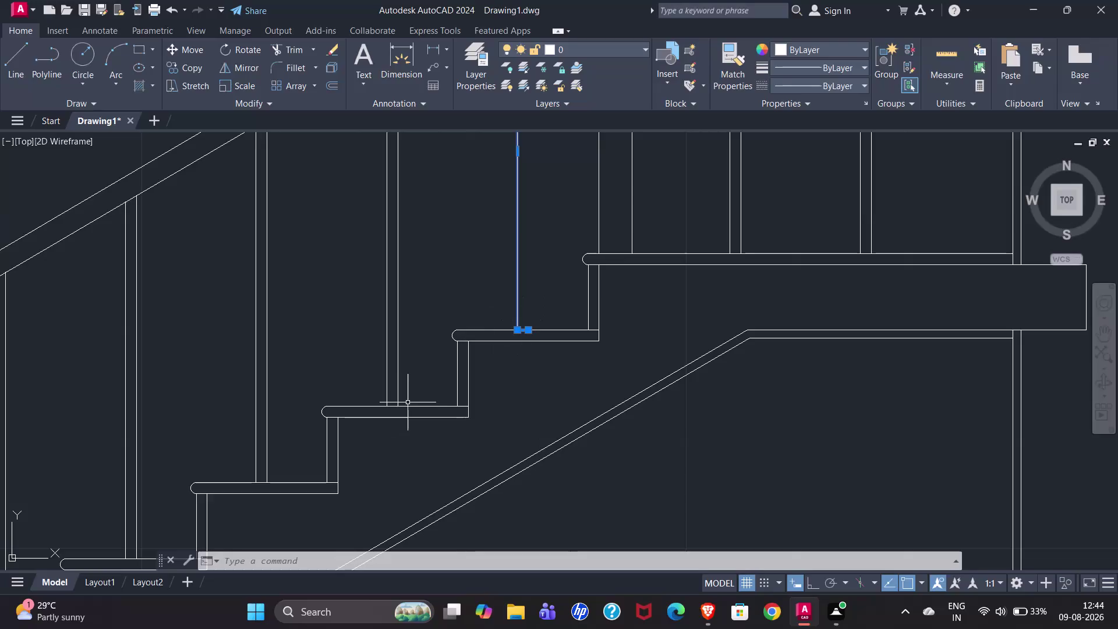
key(Escape)
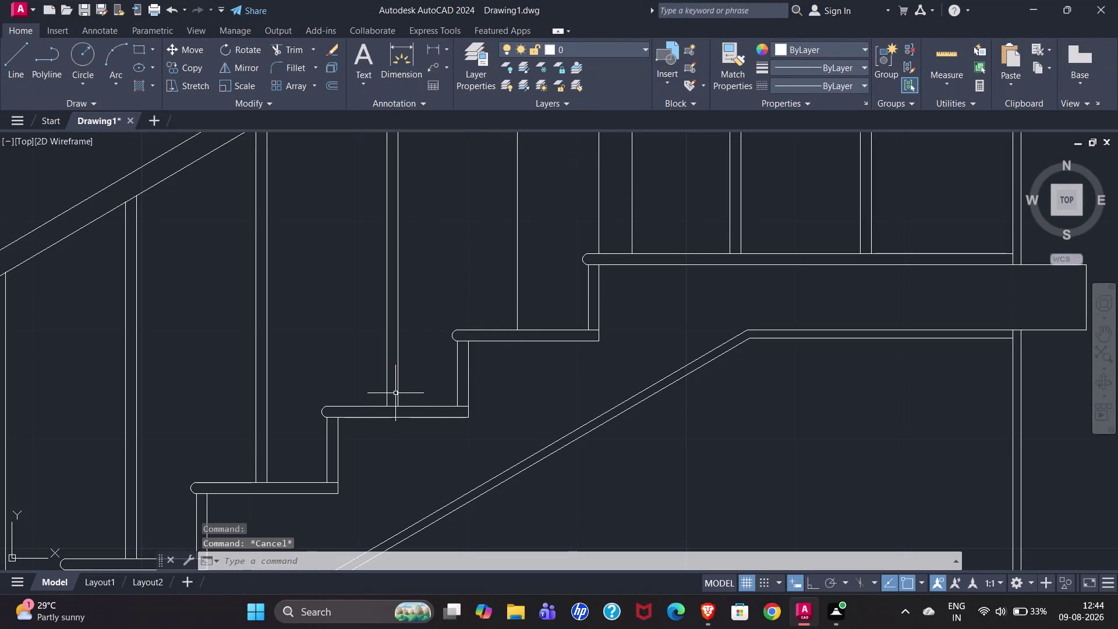
click(398, 394)
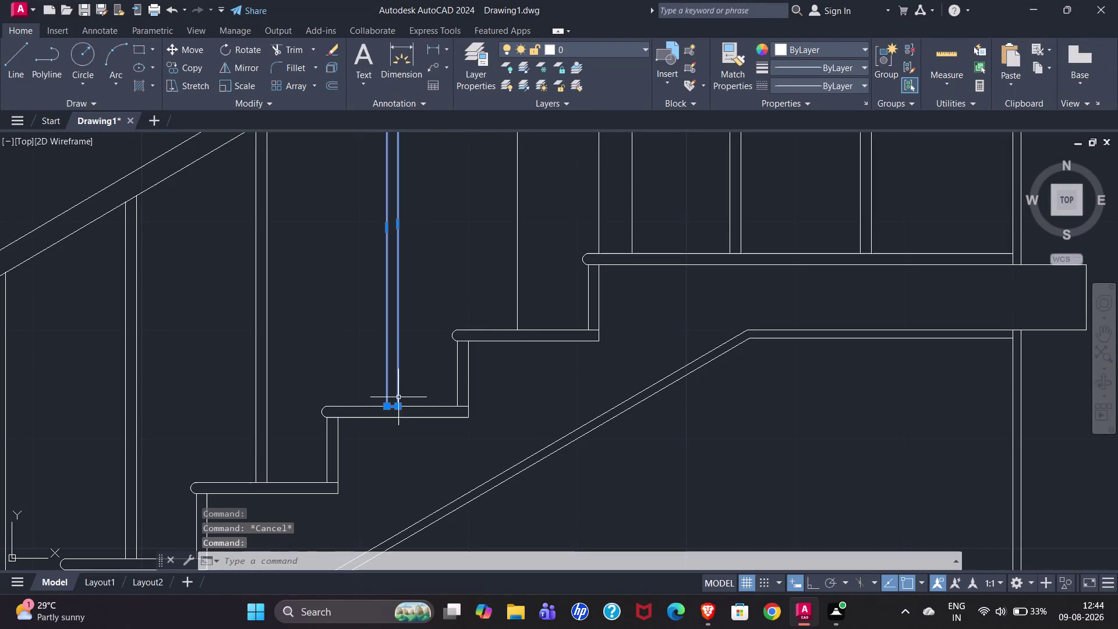
Copy the baluster from the step corner onto the next step.
text(CO)
key(Return)
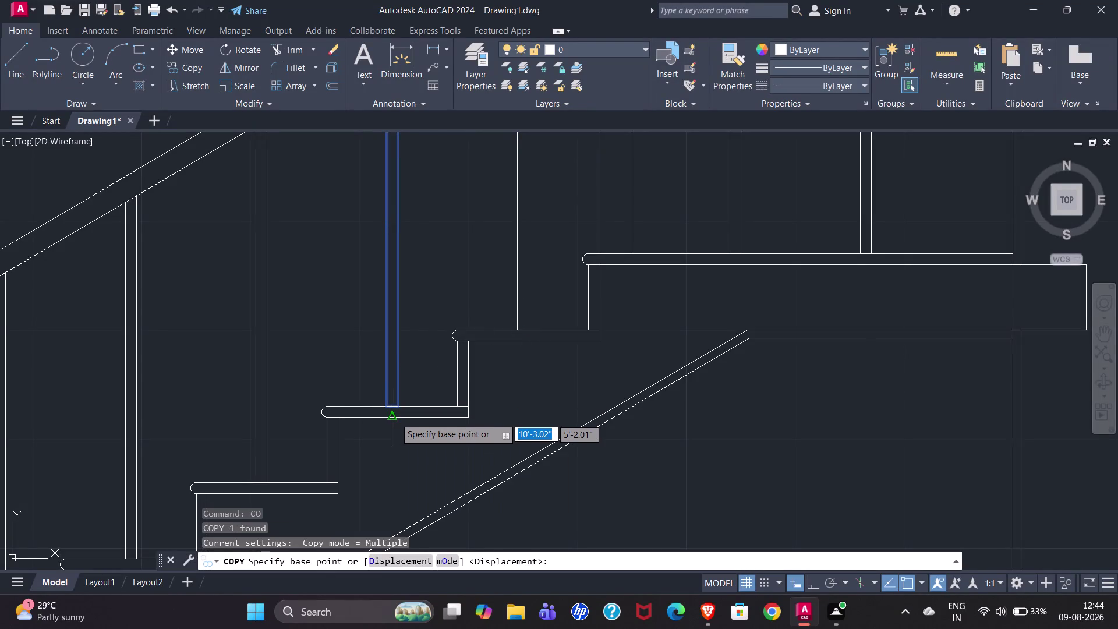
scroll(up, 3)
click(381, 402)
scroll(down, 3)
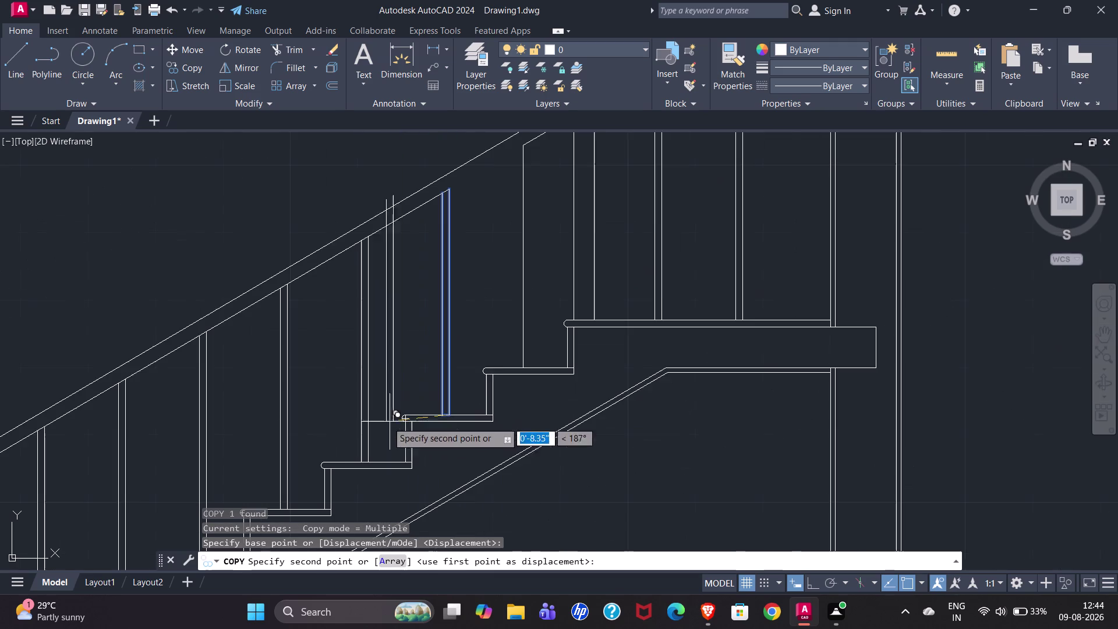
scroll(up, 3)
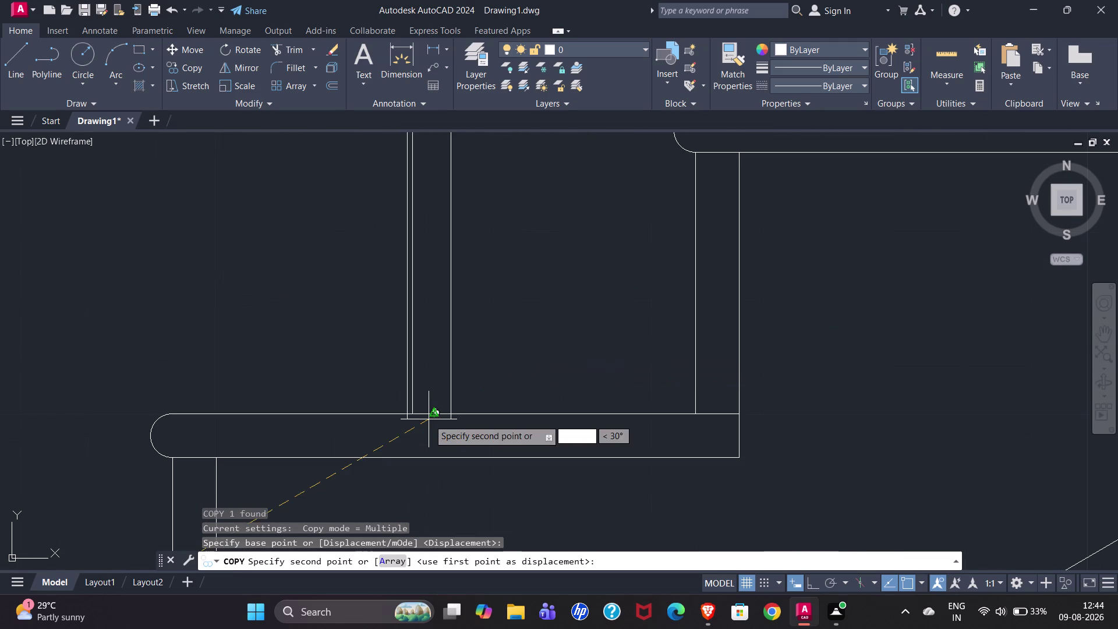
click(435, 415)
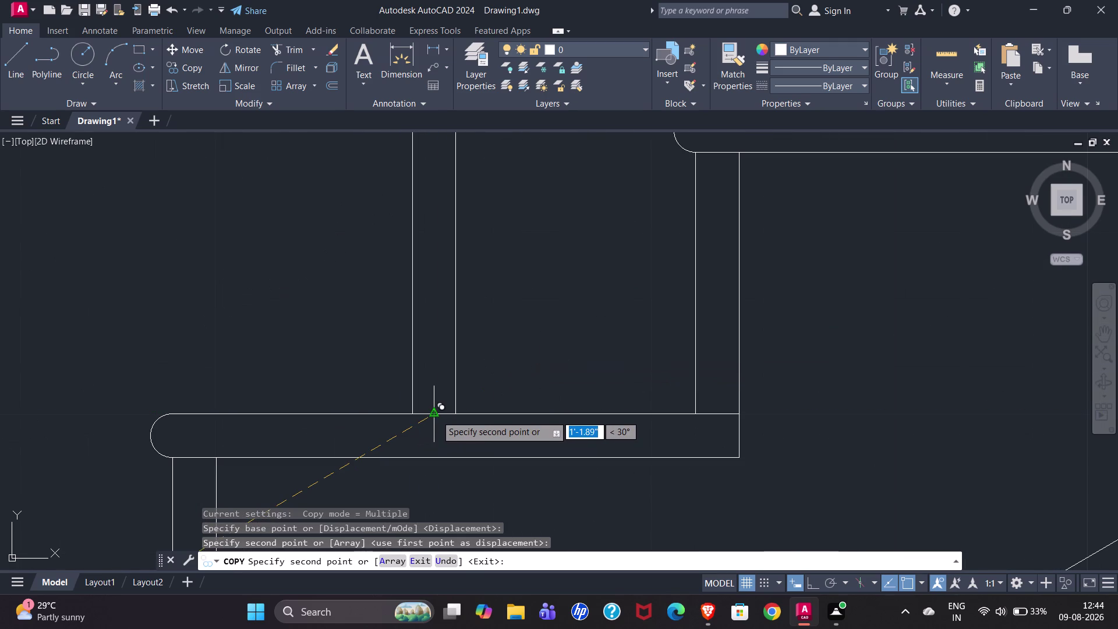
scroll(down, 3)
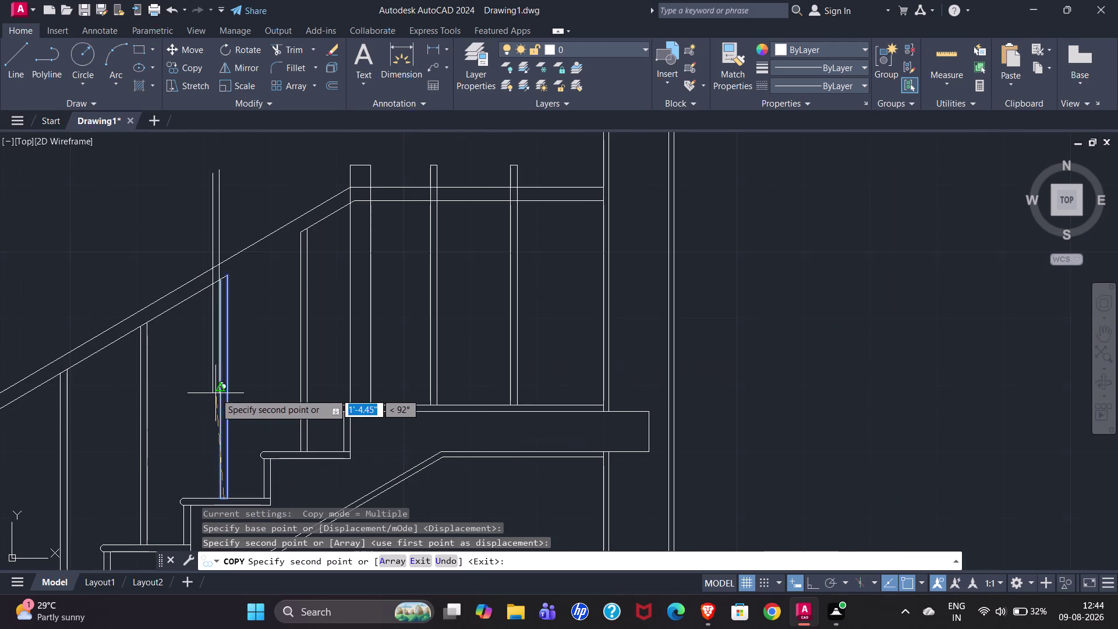
key(Escape)
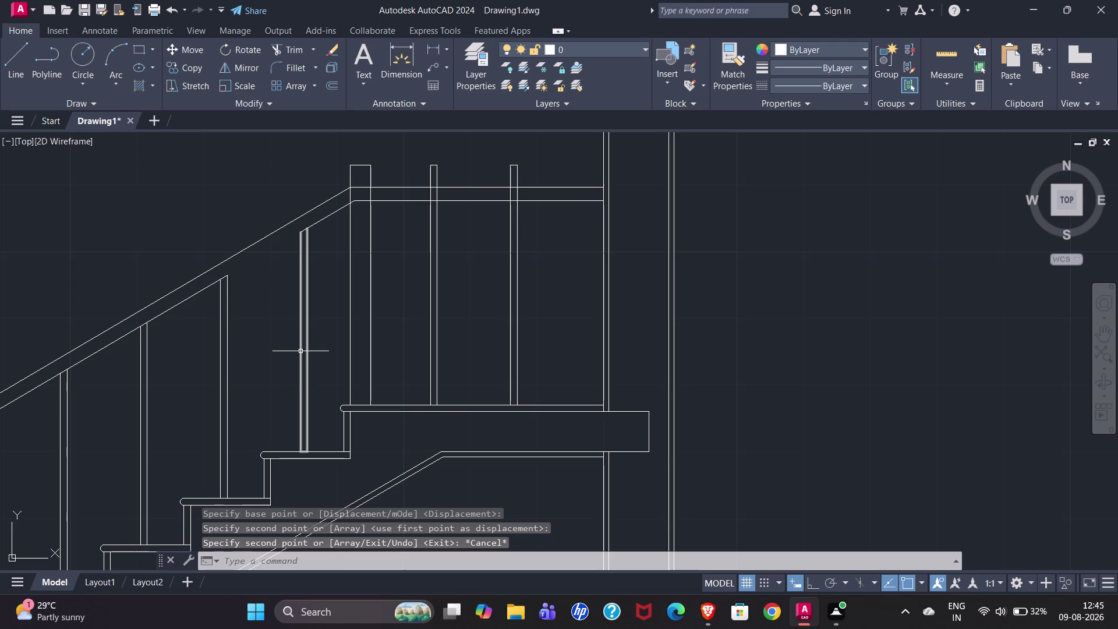
Select the newly copied baluster beside the landing.
scroll(up, 3)
scroll(down, 3)
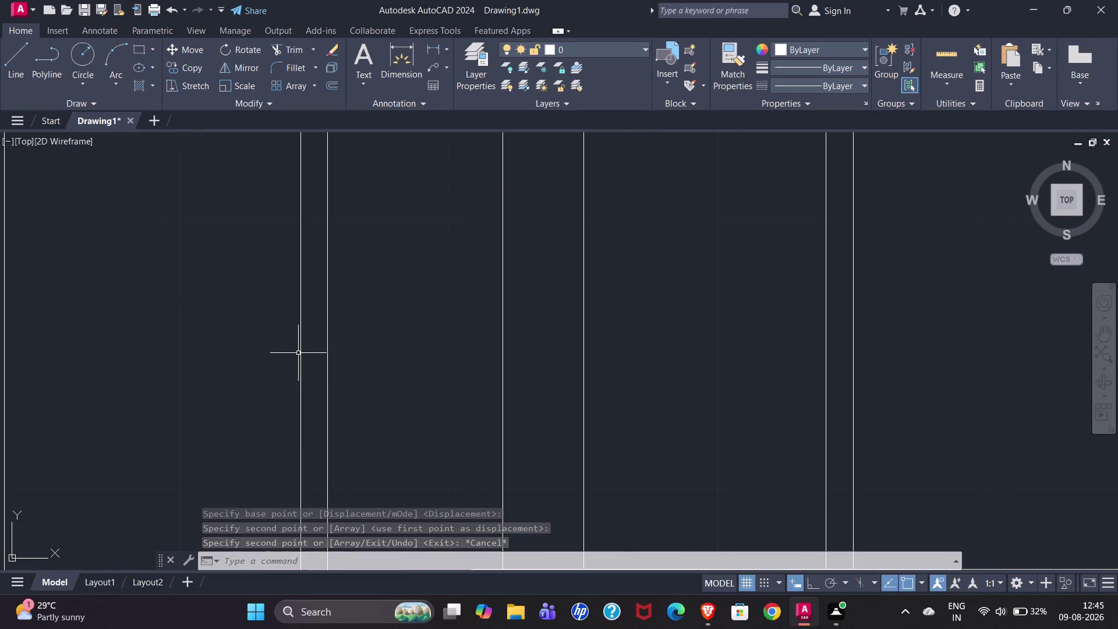
scroll(down, 3)
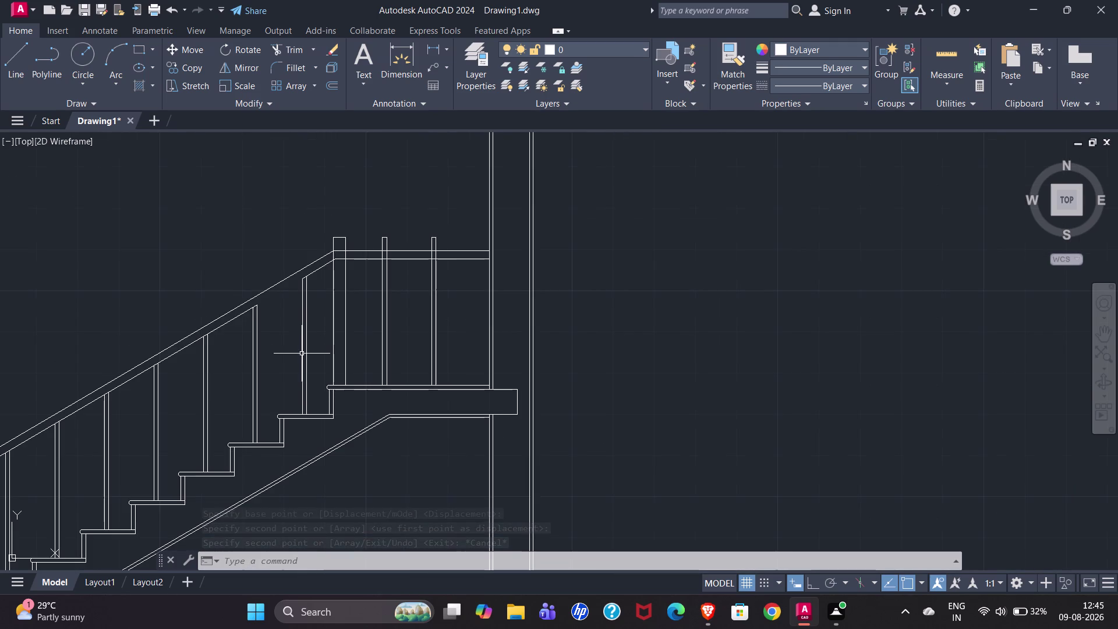
scroll(up, 3)
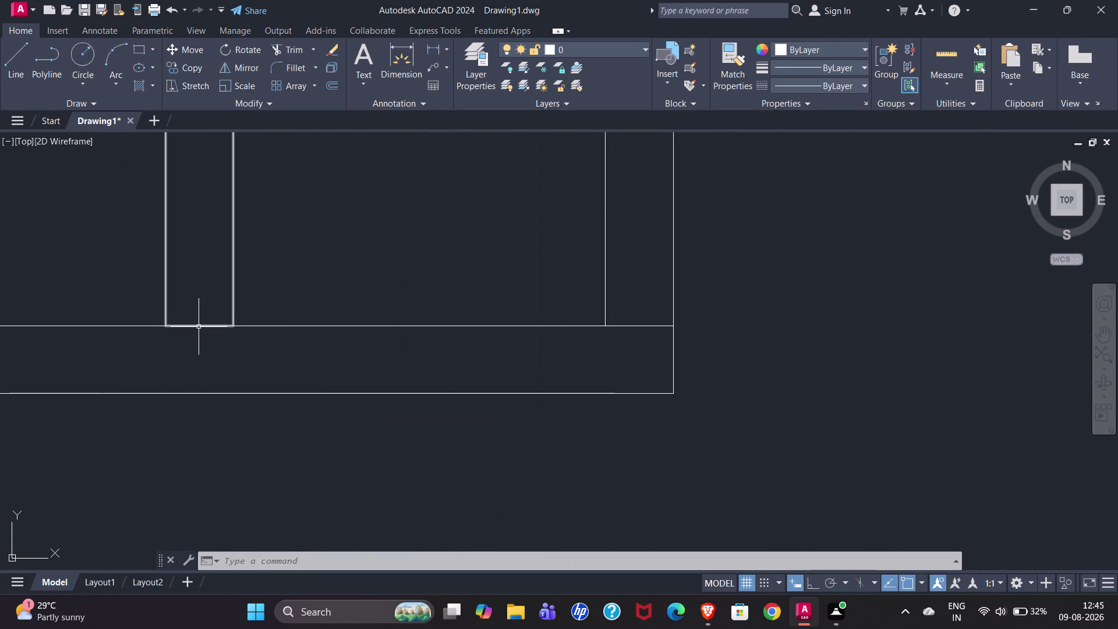
click(164, 283)
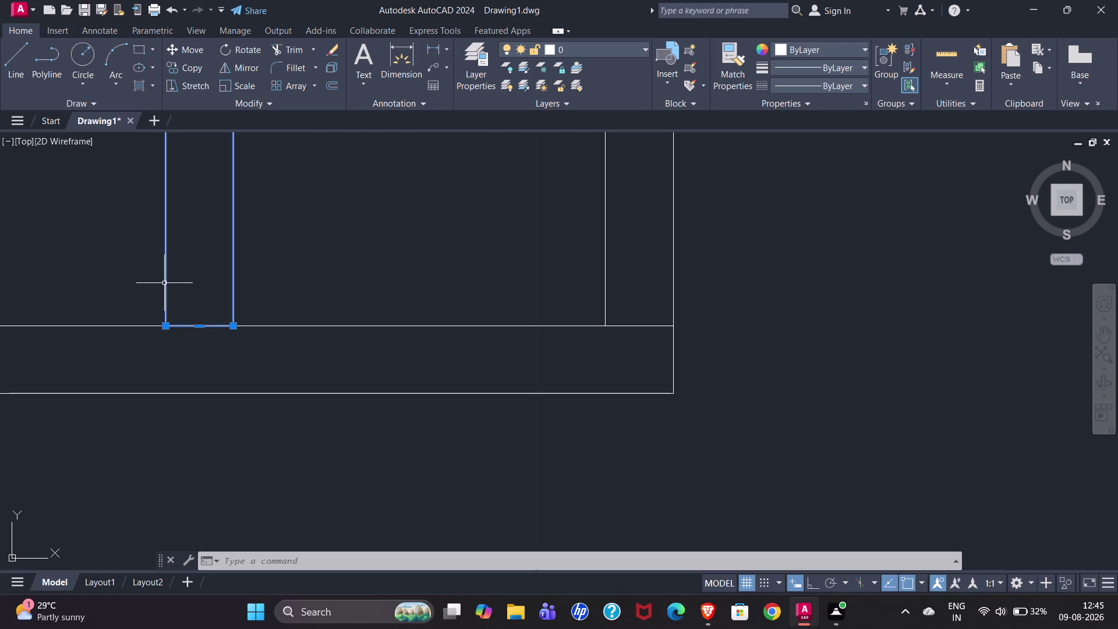
scroll(down, 3)
scroll(down, 3)
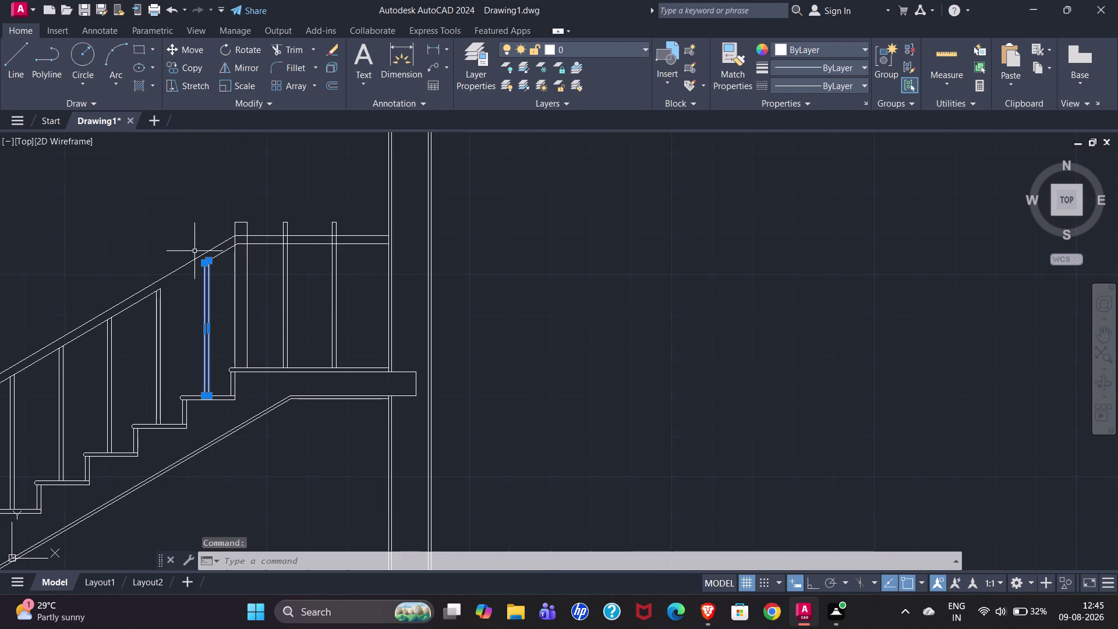
scroll(up, 3)
Cancel the current command and start EXTEND with EX.
key(Escape)
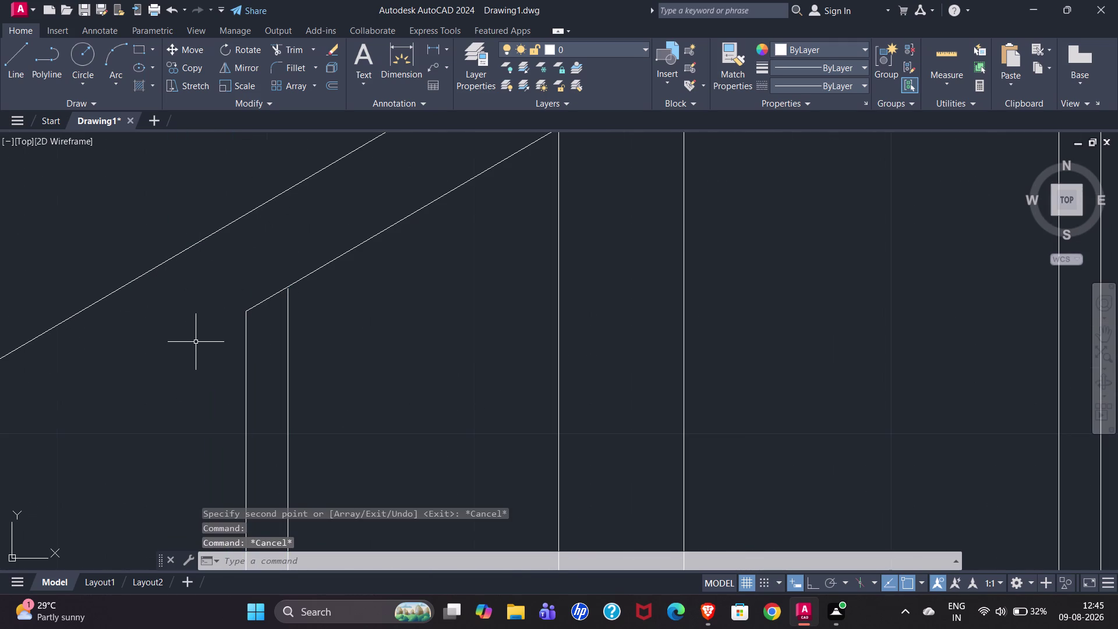
text(EX)
key(Return)
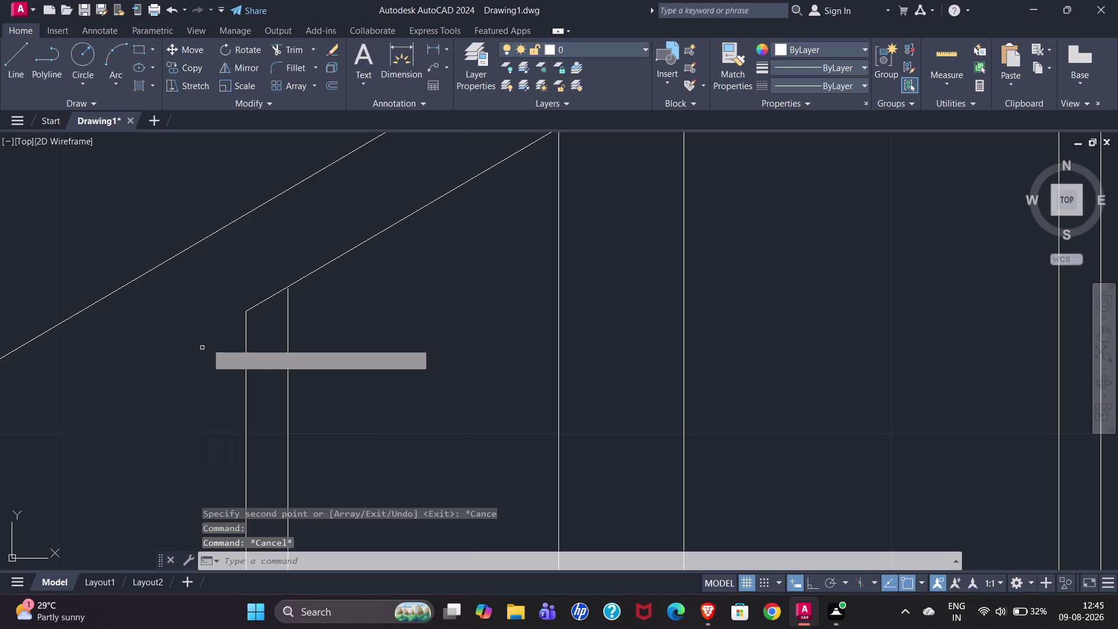
scroll(up, 3)
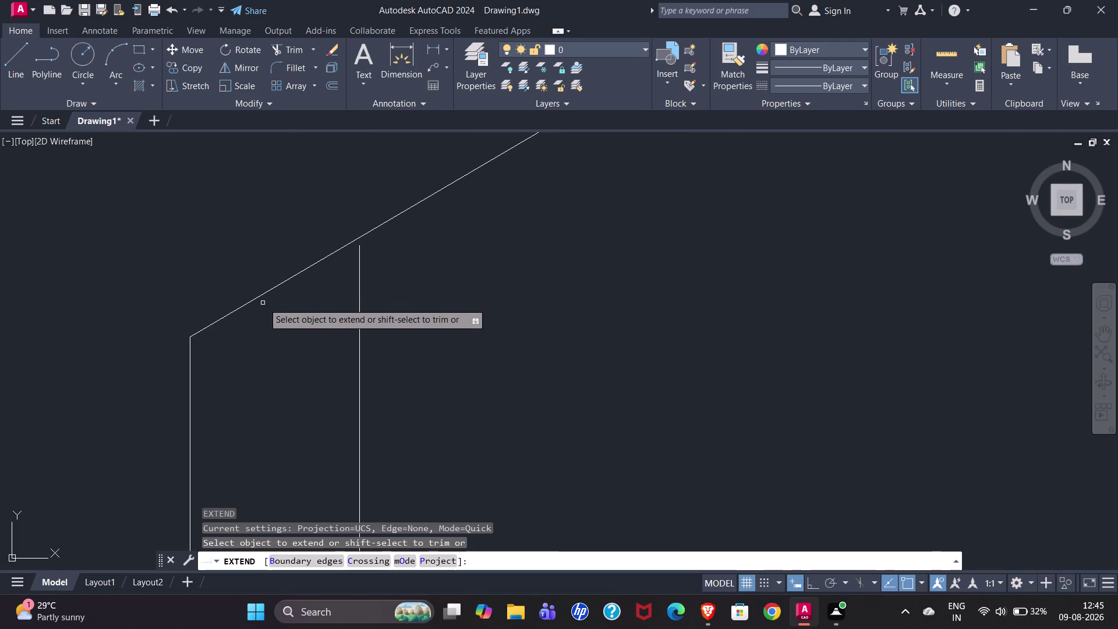
Extend the short baluster line beside the landing up to the handrail.
scroll(down, 3)
scroll(down, 3)
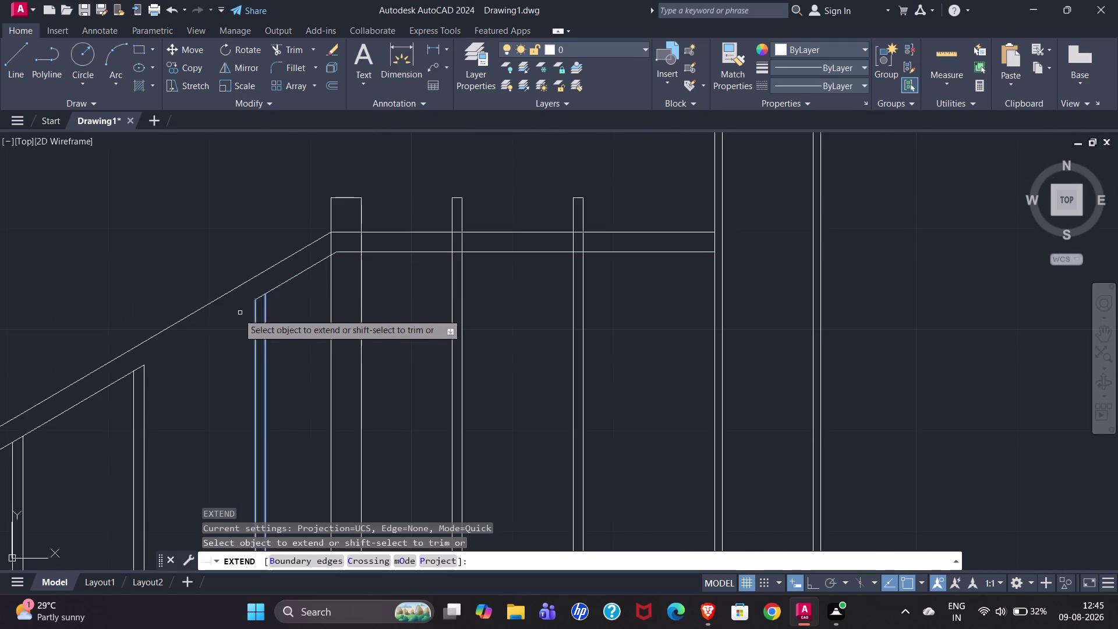
click(259, 298)
scroll(down, 3)
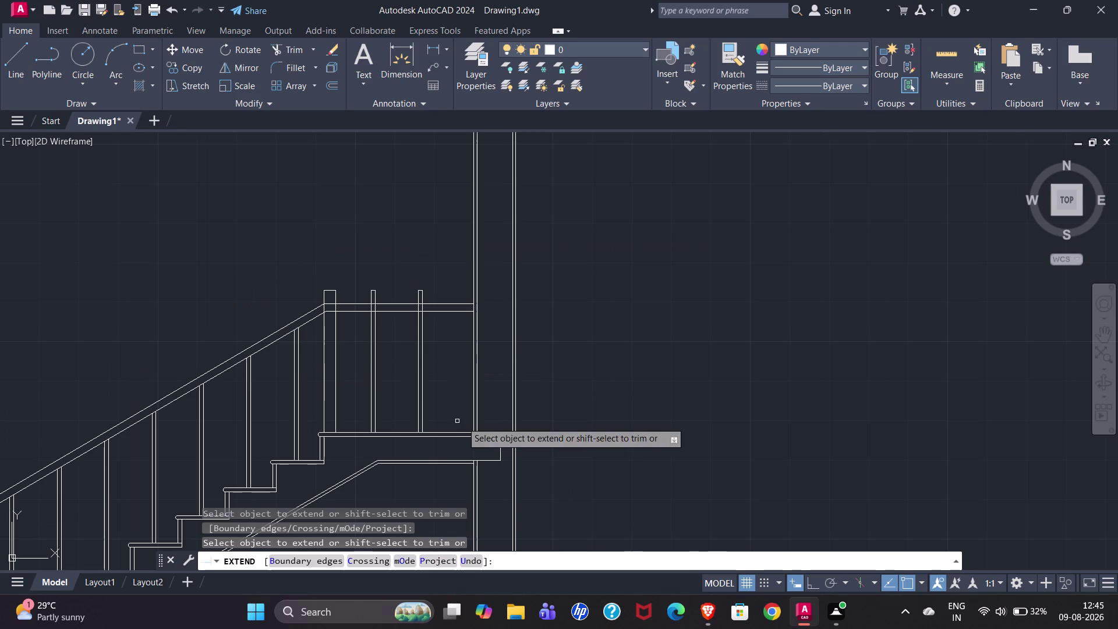
key(Escape)
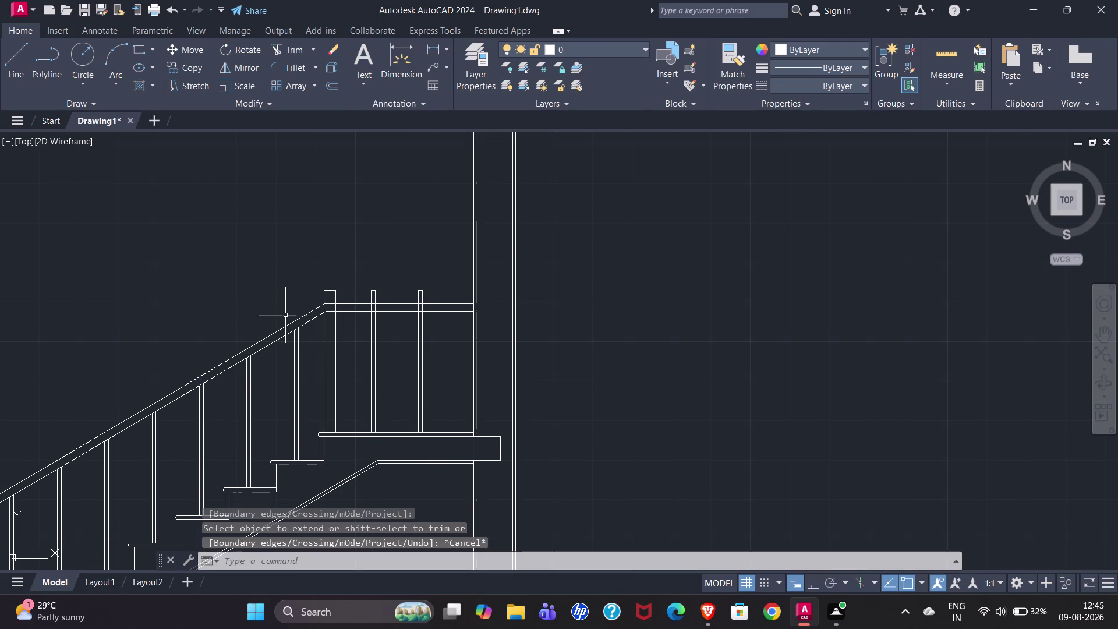
Start TRIM and bring the landing handrail area into view.
text(TR)
key(Return)
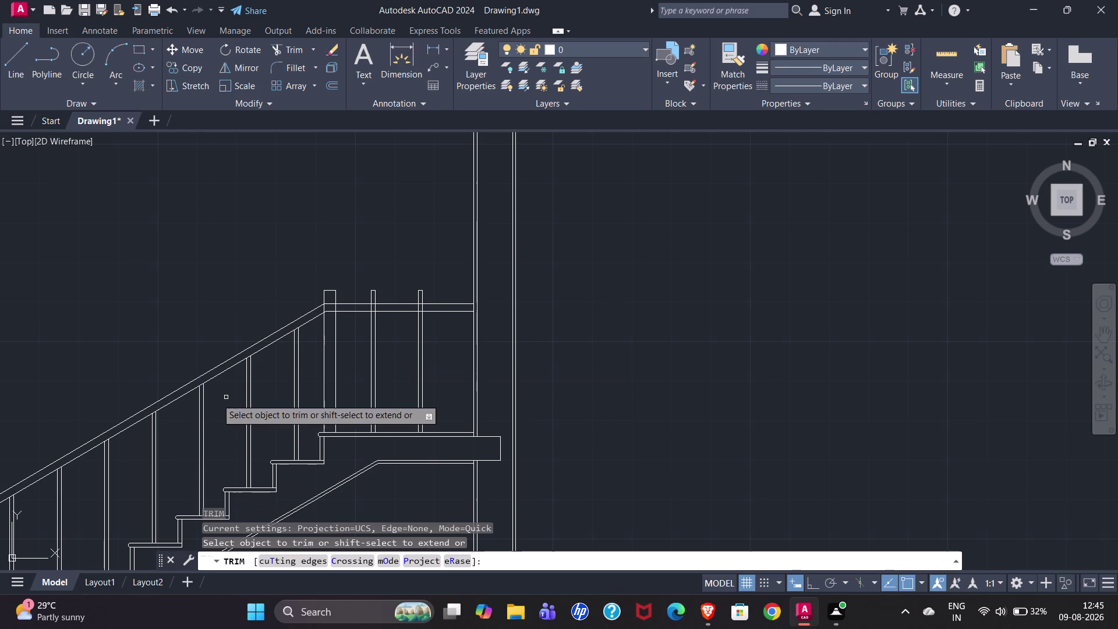
scroll(down, 3)
scroll(down, 3)
scroll(up, 3)
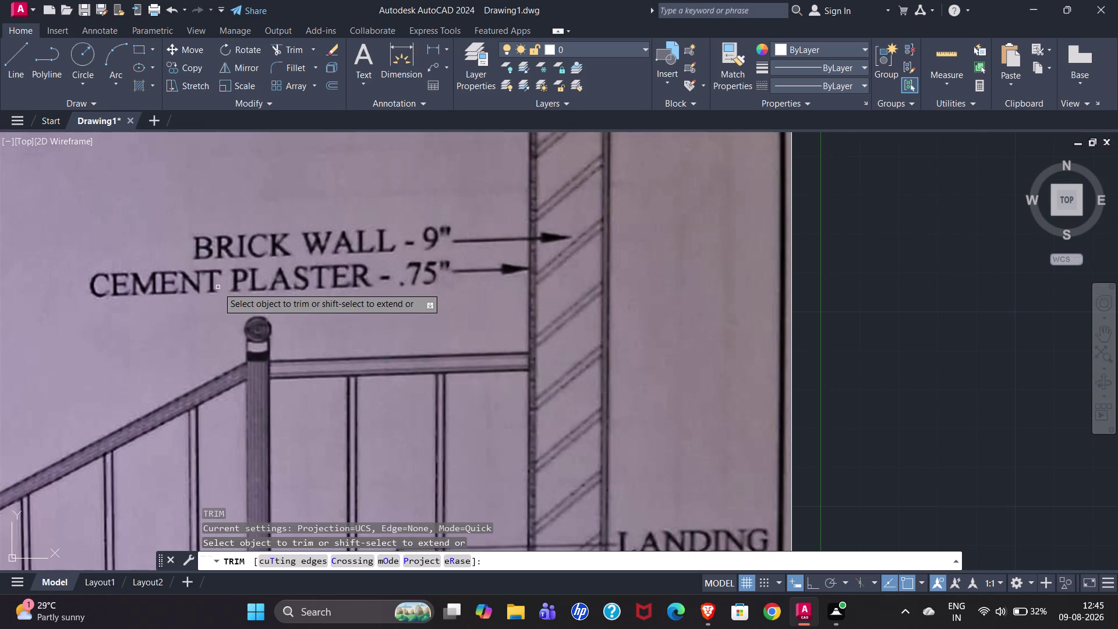
scroll(down, 3)
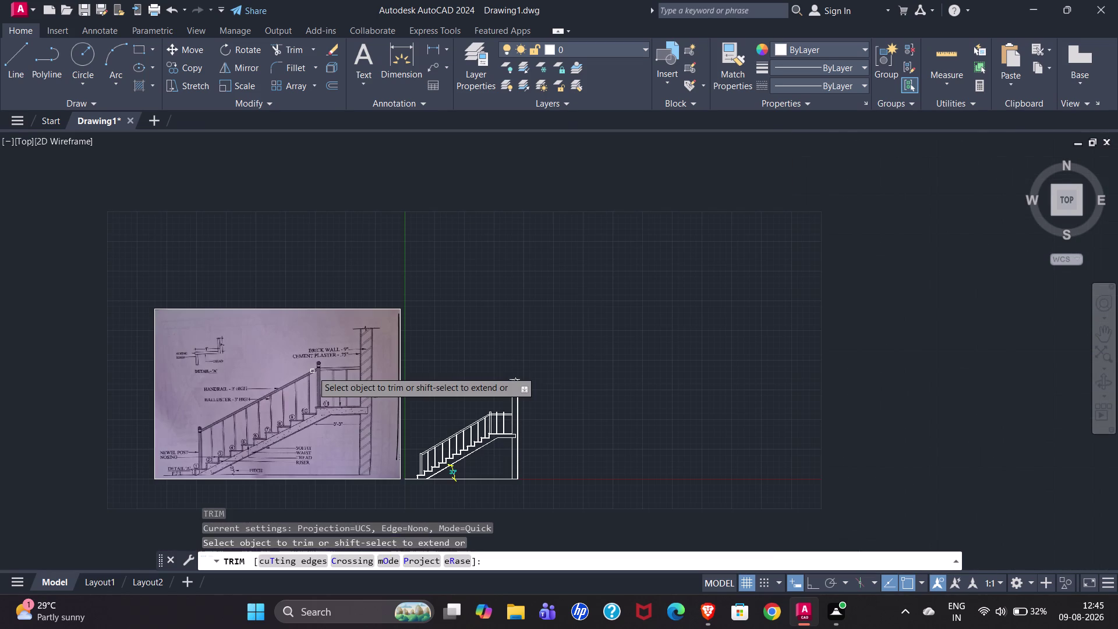
scroll(up, 3)
drag(428, 408, 426, 458)
scroll(up, 3)
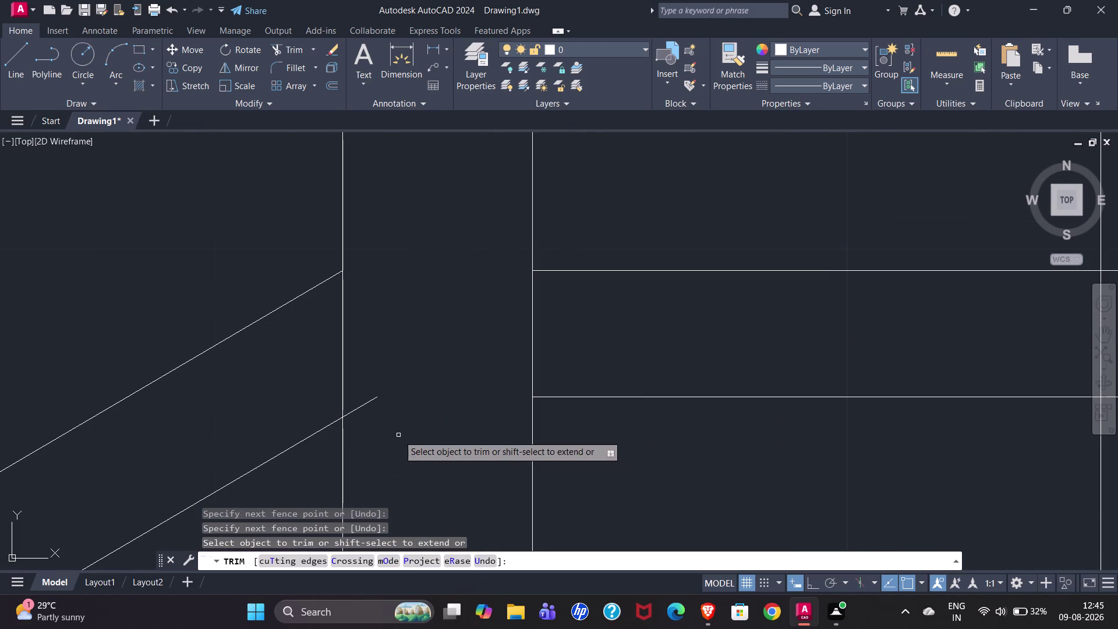
Trim the baluster tops with a fence line drawn across them above the handrail.
click(361, 406)
scroll(down, 3)
drag(576, 344, 700, 332)
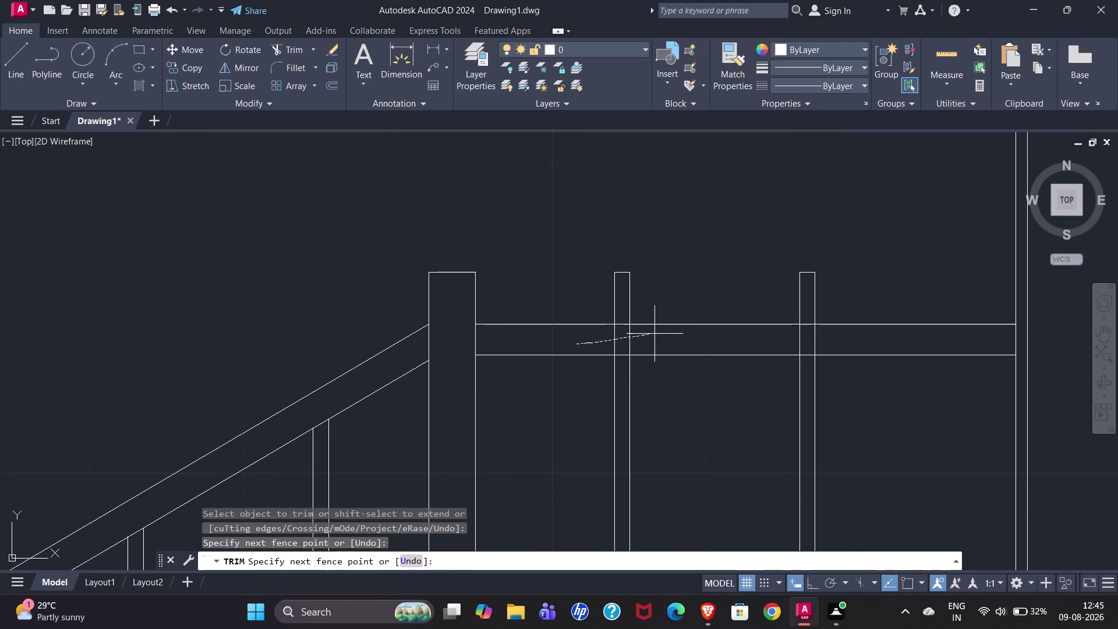
drag(701, 331, 839, 336)
drag(592, 313, 869, 295)
click(807, 273)
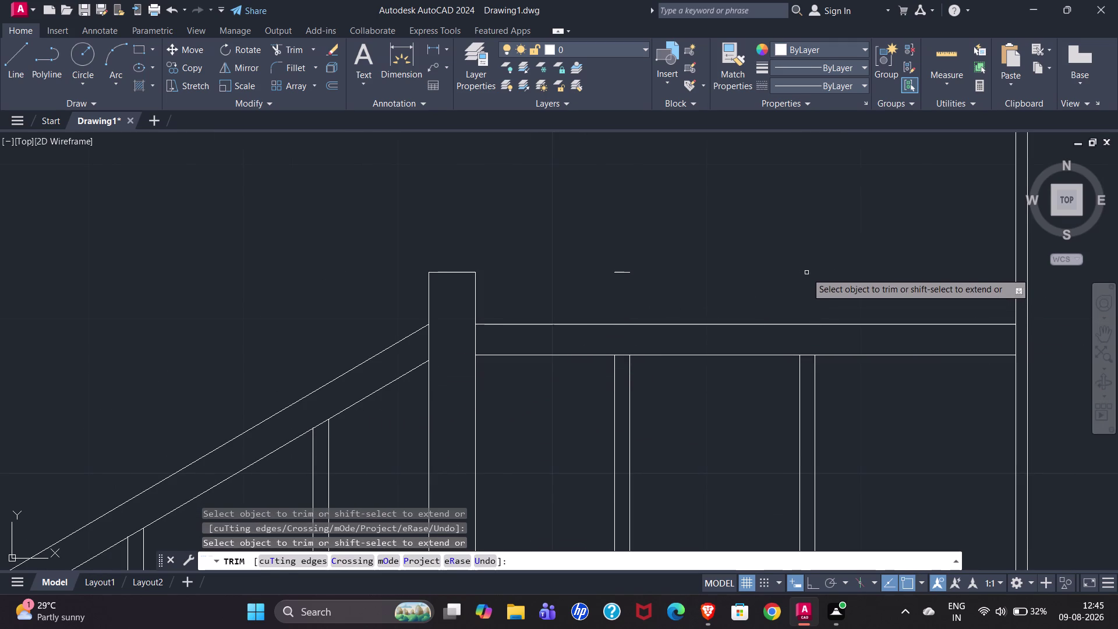
Remove the leftover stub above the handrail and end trimming.
click(621, 271)
scroll(down, 3)
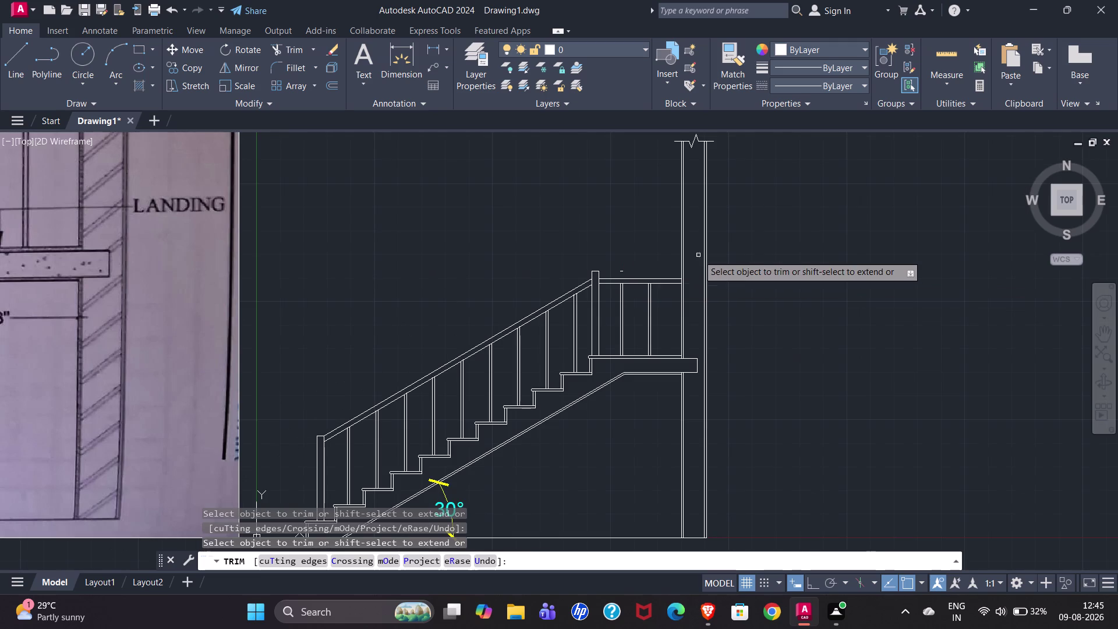
scroll(up, 3)
drag(458, 296, 465, 319)
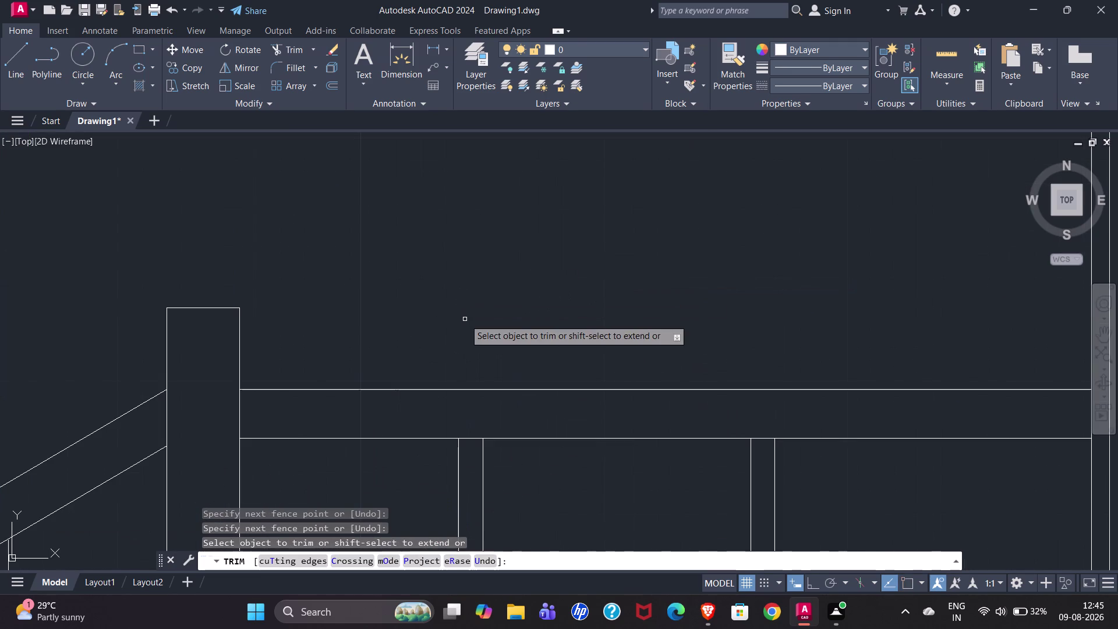
scroll(down, 3)
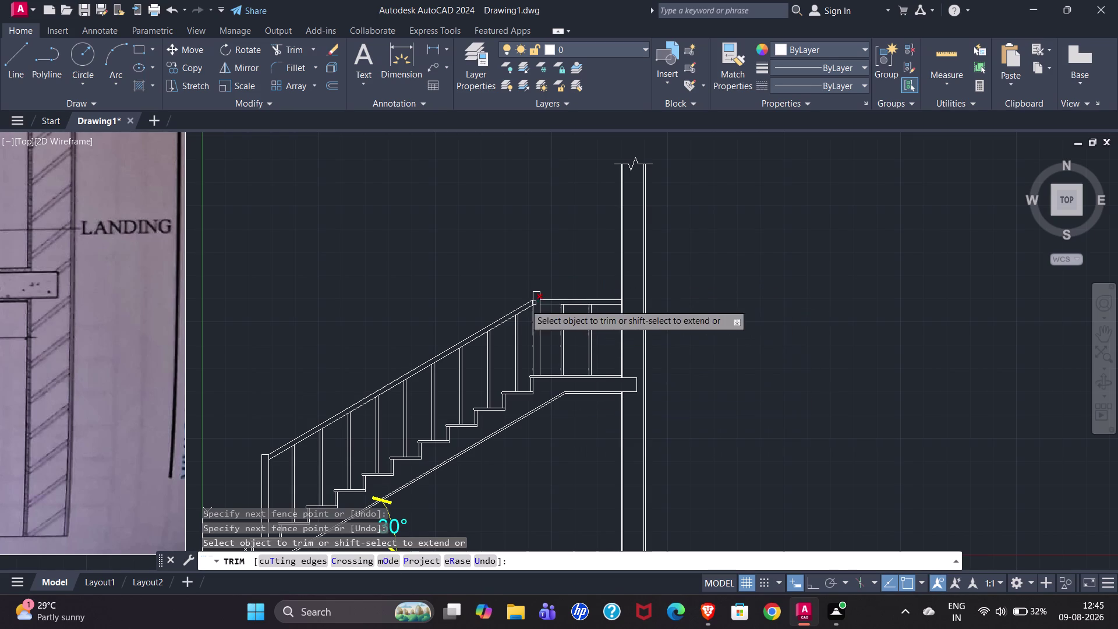
scroll(down, 3)
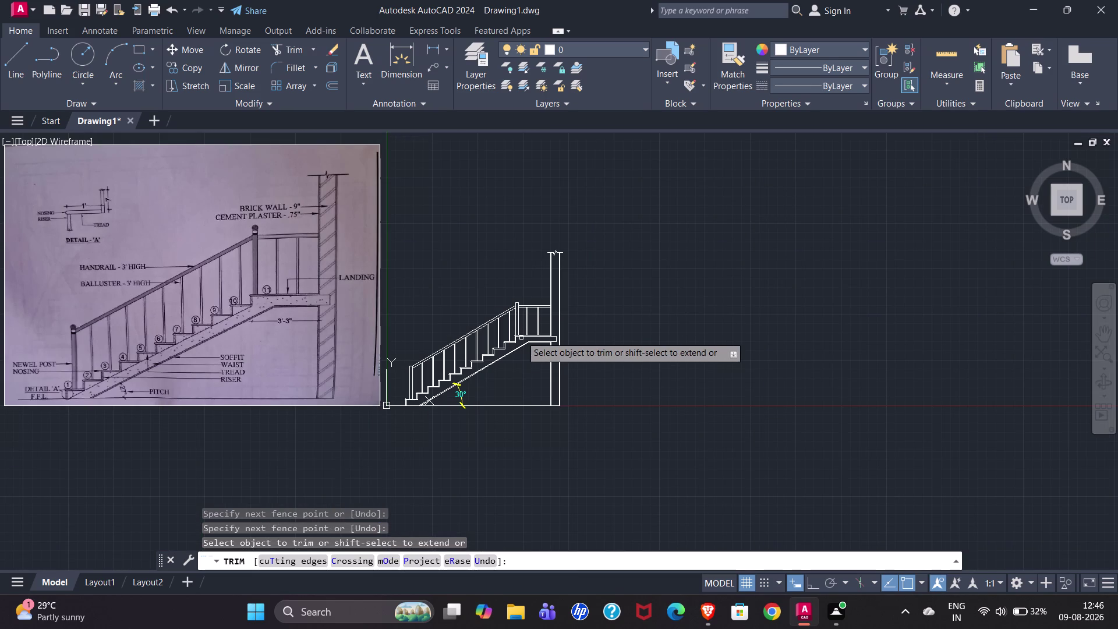
key(Escape)
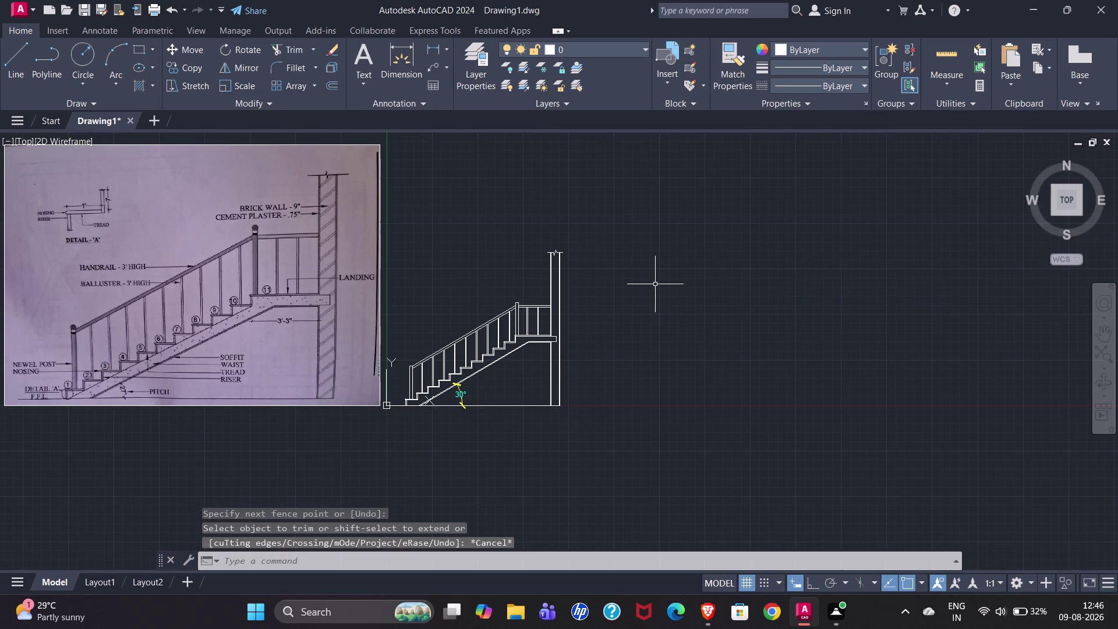
Draw a 1.5" radius circle right of the staircase and begin selecting it.
click(87, 63)
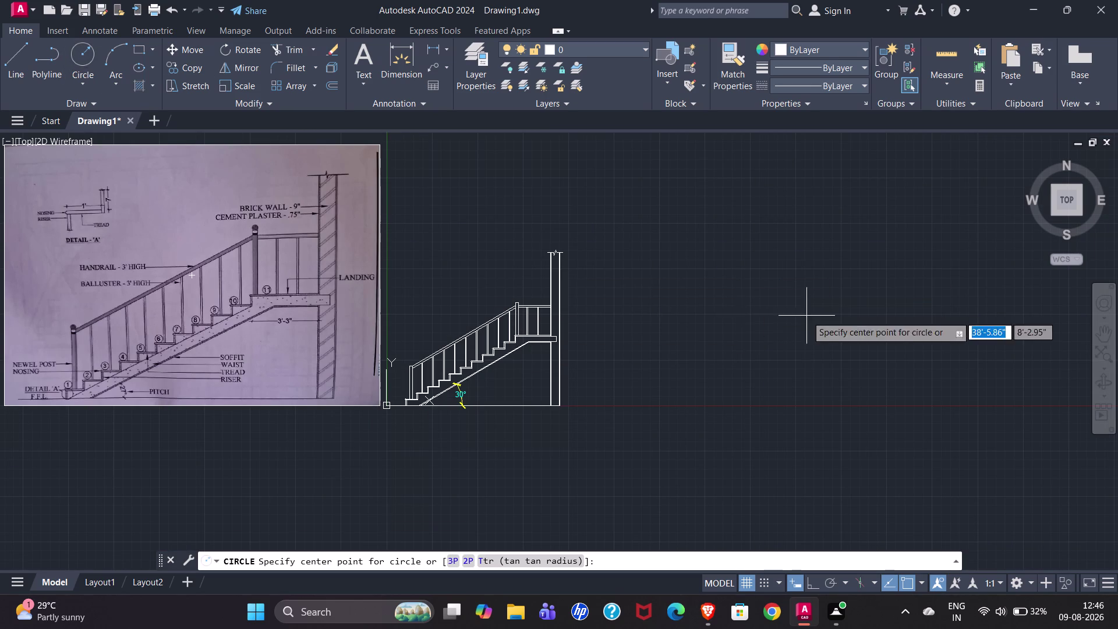
click(658, 278)
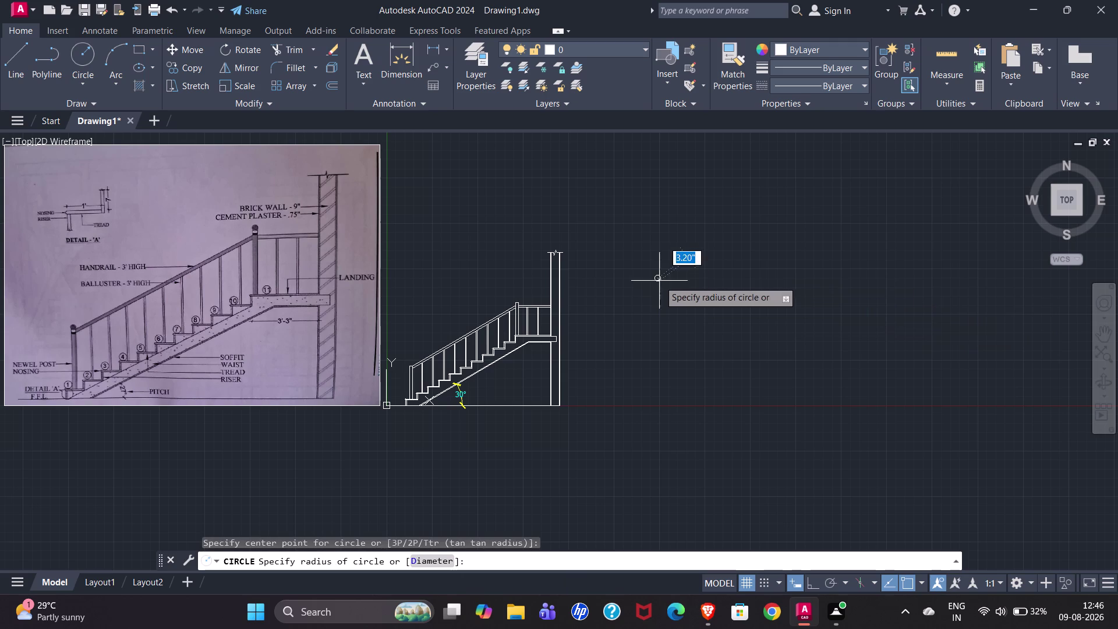
text(3)
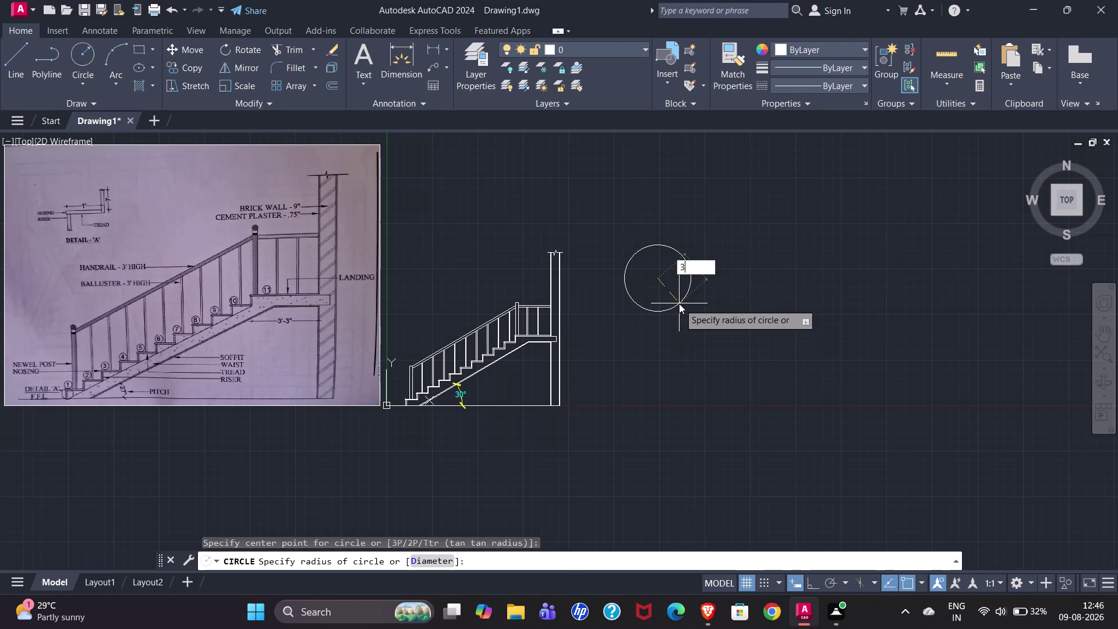
text(")
key(BackSpace)
key(BackSpace)
text(1.)
text(5)
text(")
key(Return)
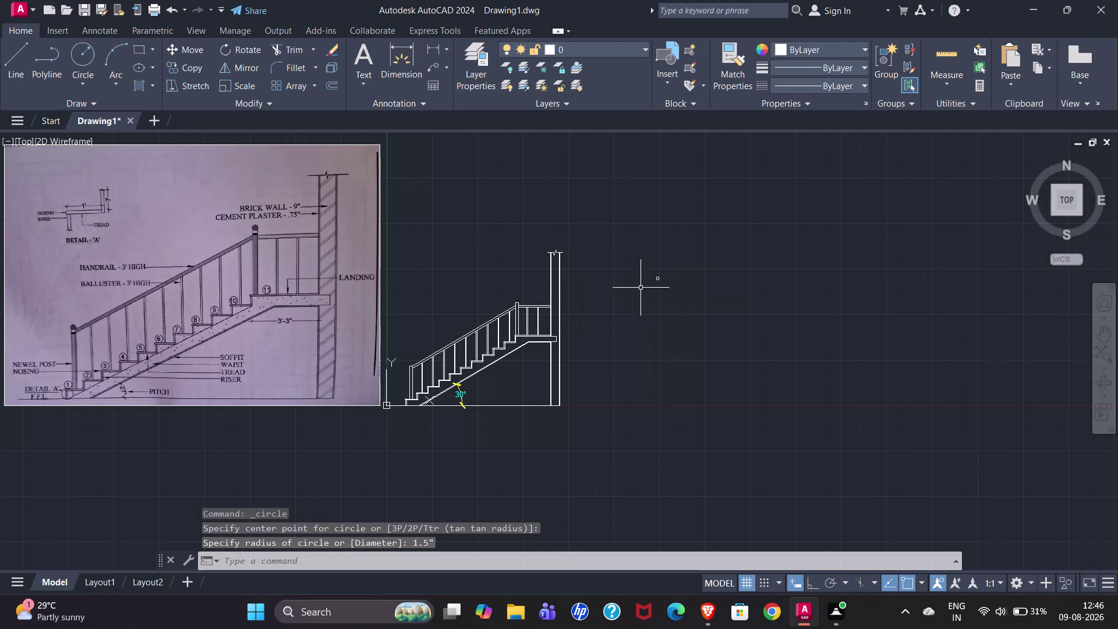
scroll(up, 3)
click(672, 255)
click(709, 279)
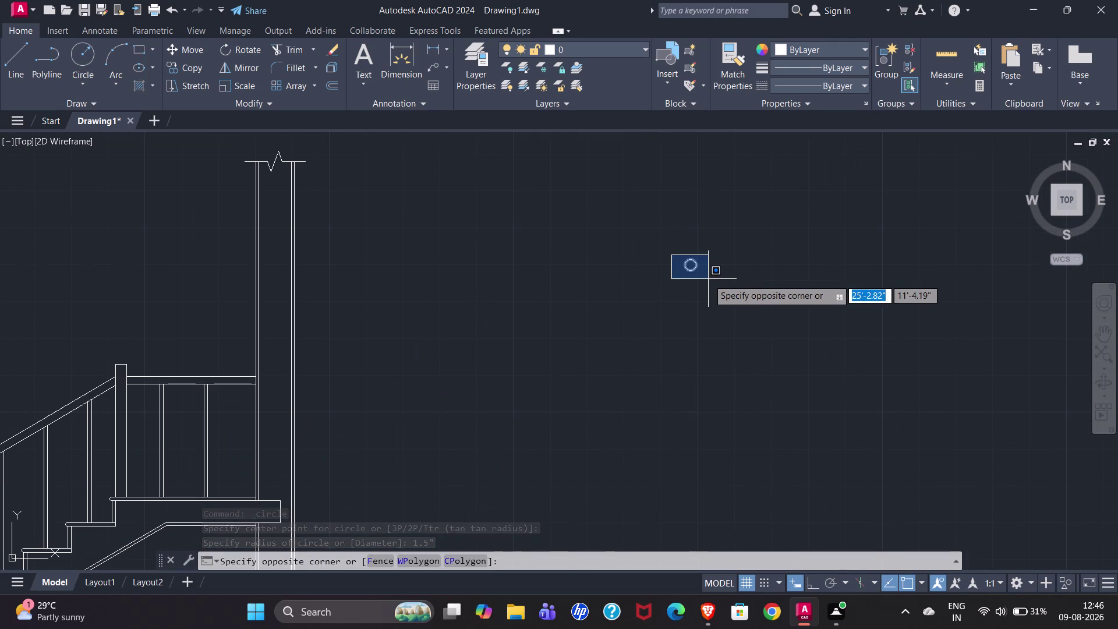
text(CO)
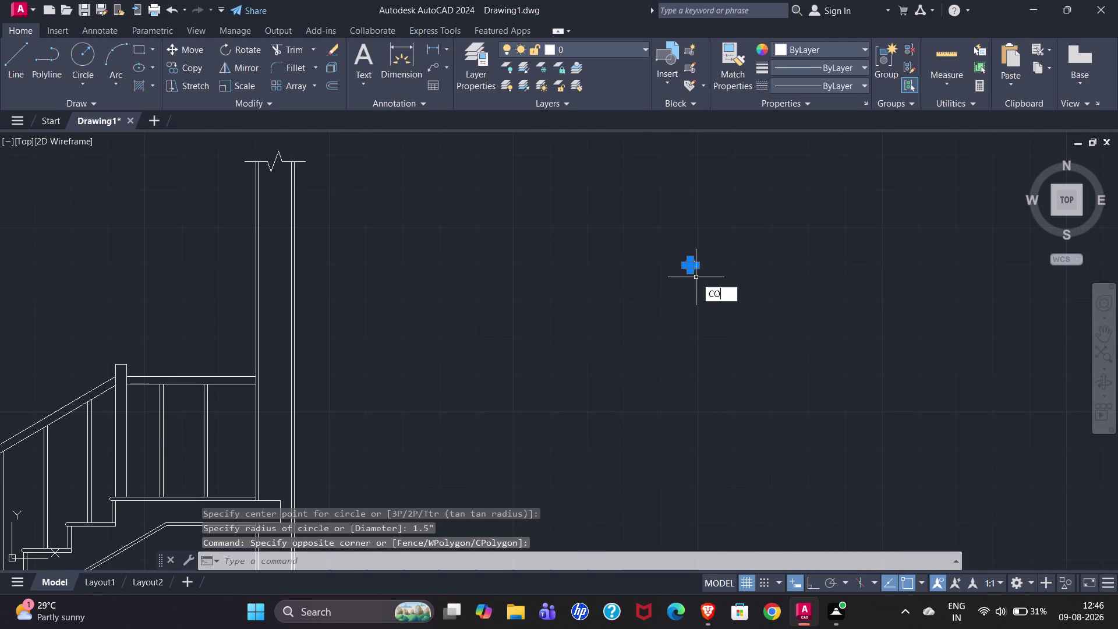
key(Return)
scroll(up, 3)
click(698, 273)
scroll(down, 3)
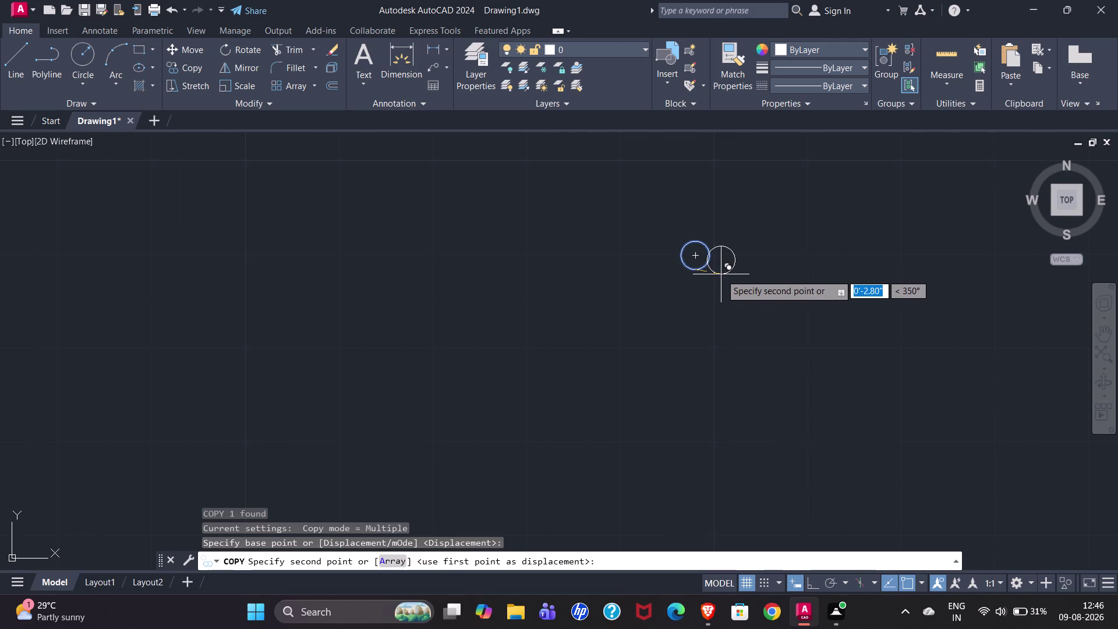
scroll(up, 3)
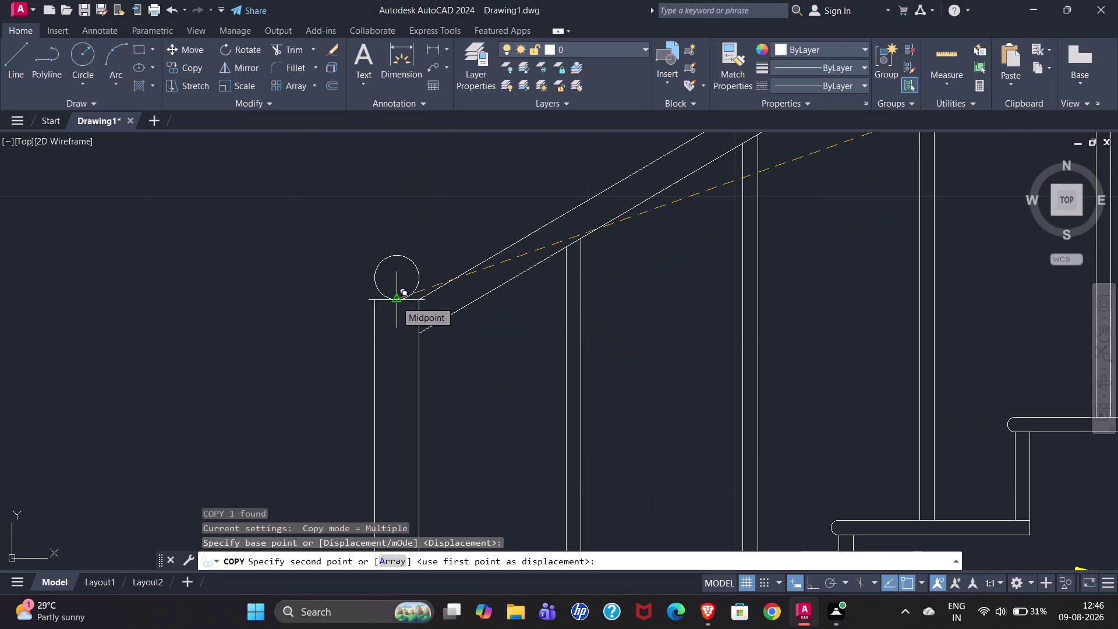
scroll(down, 3)
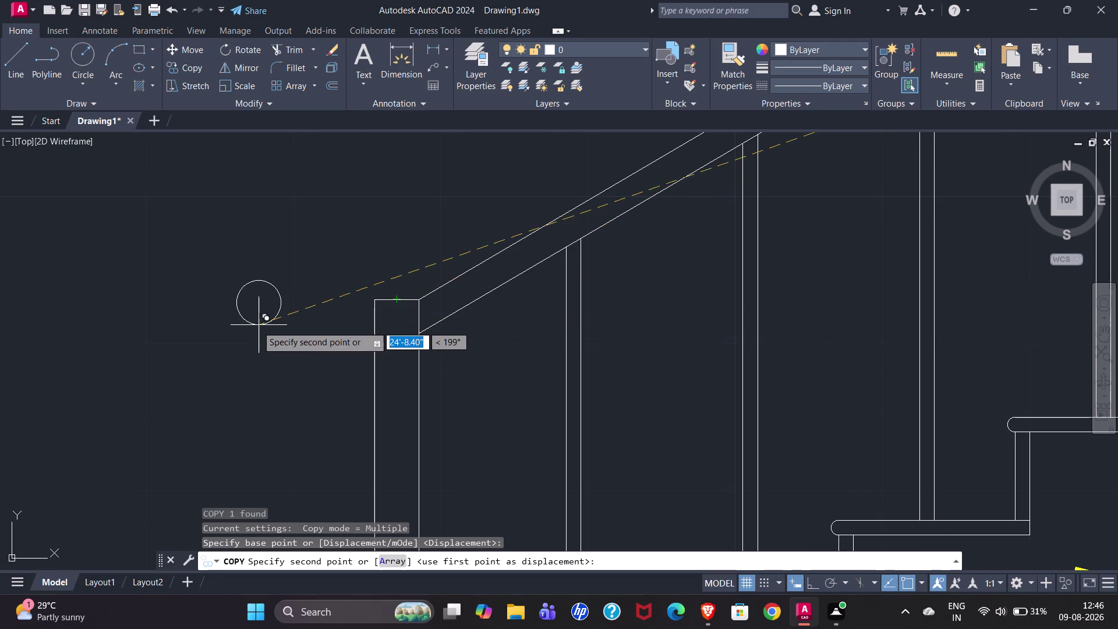
scroll(down, 3)
scroll(down, 3)
key(Escape)
scroll(up, 3)
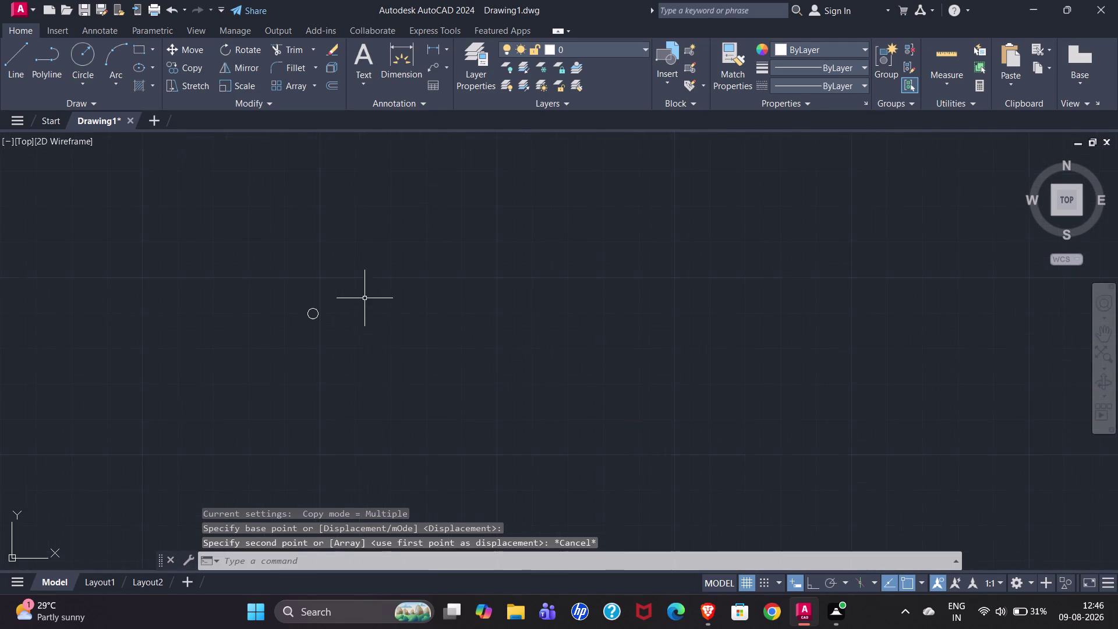
scroll(up, 3)
scroll(down, 3)
scroll(up, 3)
scroll(up, 3)
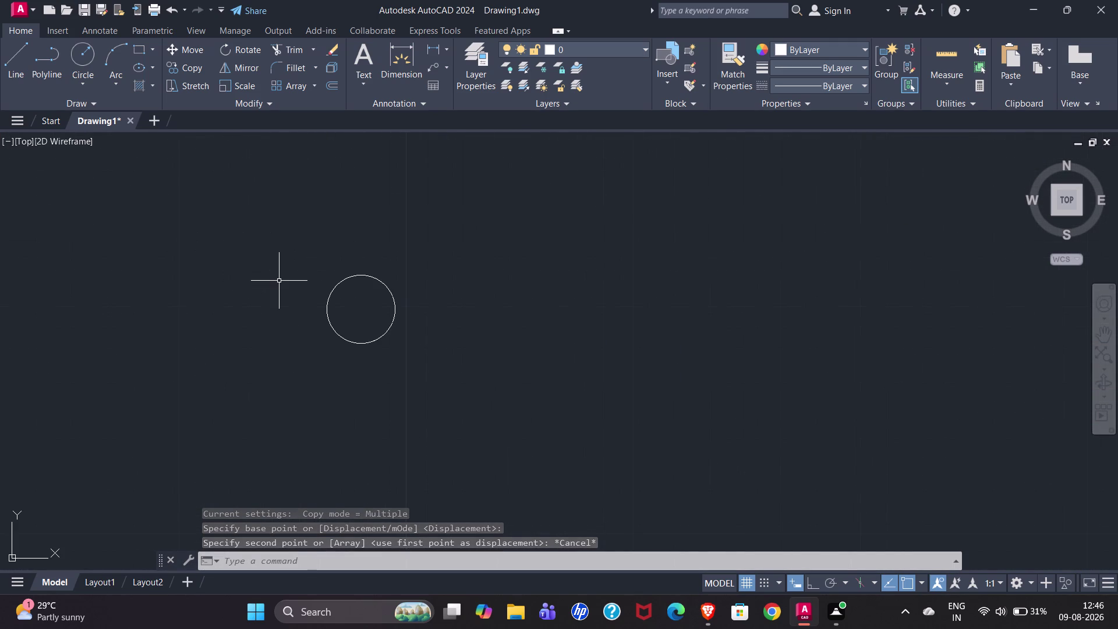